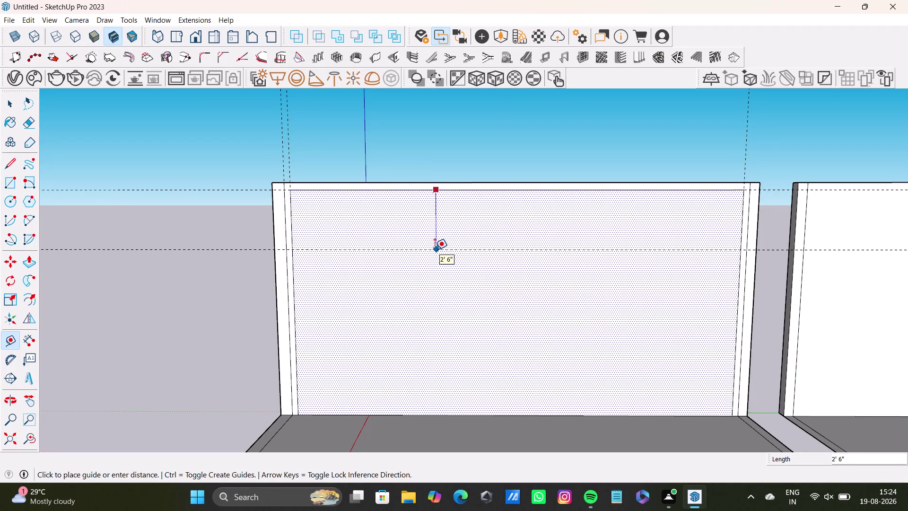
Place a horizontal guide just below the wall panel's top edge.
scroll(down, 3)
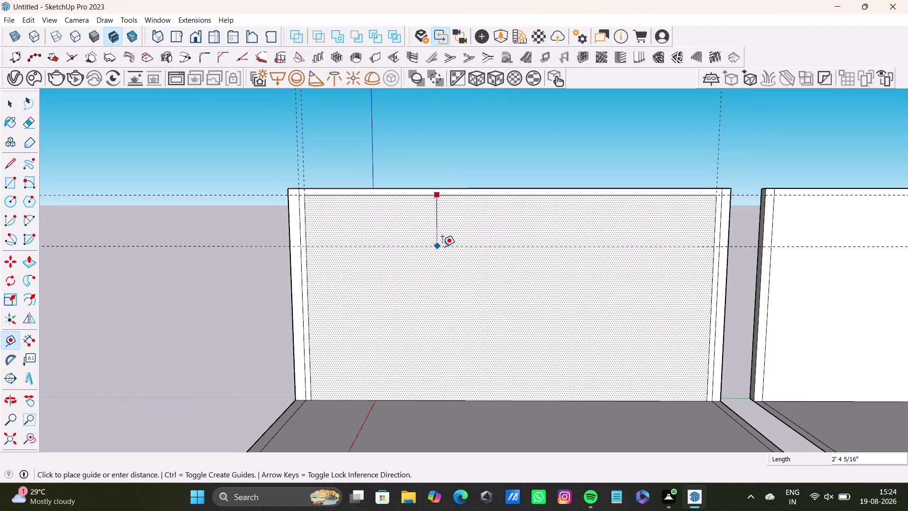
scroll(down, 3)
scroll(up, 3)
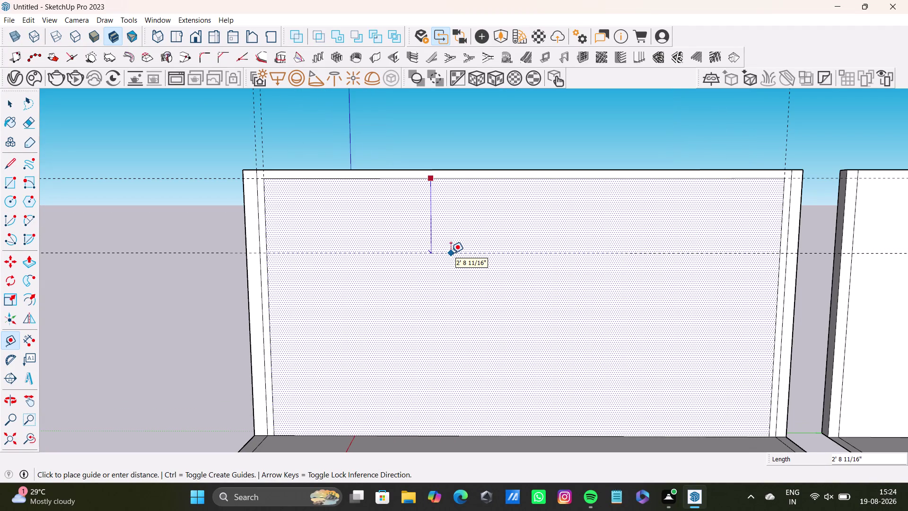
scroll(down, 3)
scroll(up, 3)
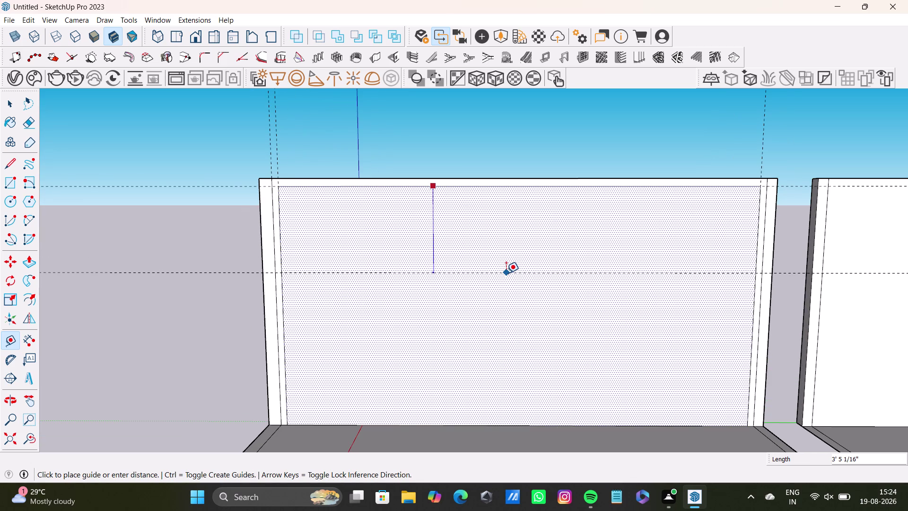
key(Up)
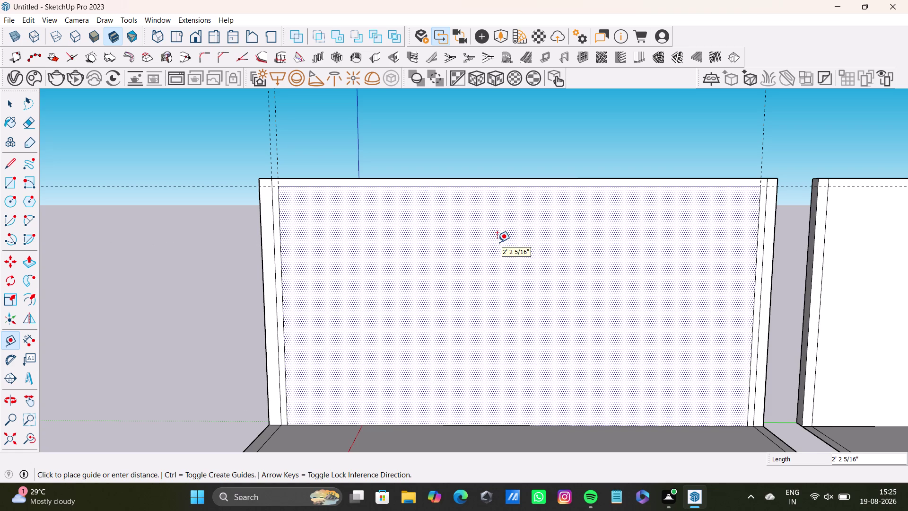
scroll(up, 3)
scroll(up, 3)
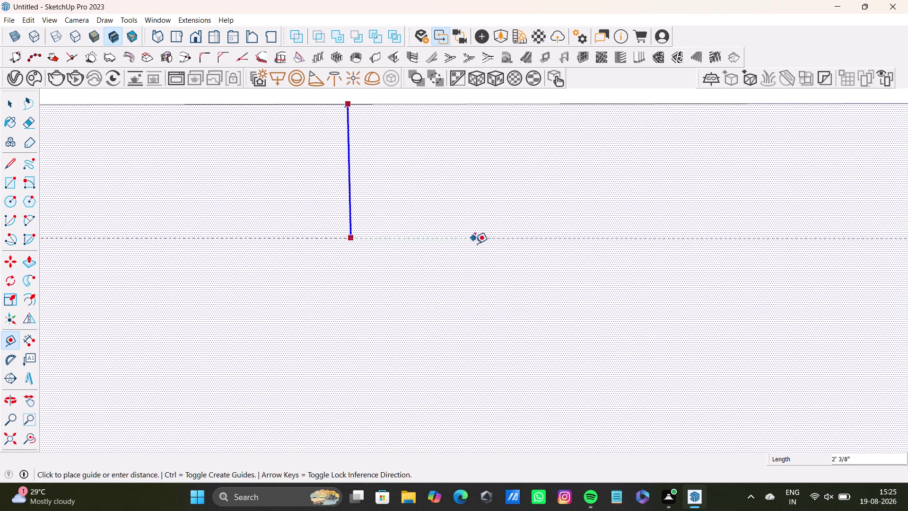
click(480, 248)
key(space)
scroll(down, 3)
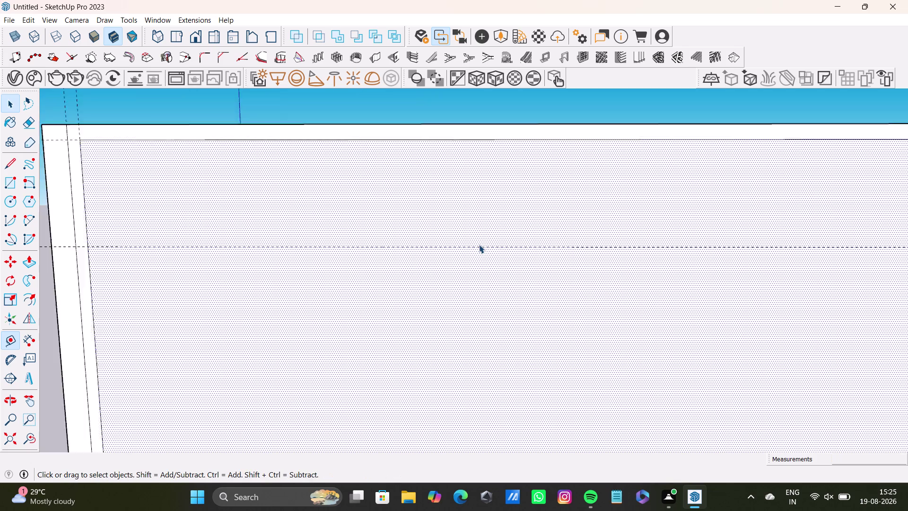
scroll(down, 3)
middle_drag(480, 243, 440, 223)
Offset a second guide 0.5" from the new horizontal guide.
key(t)
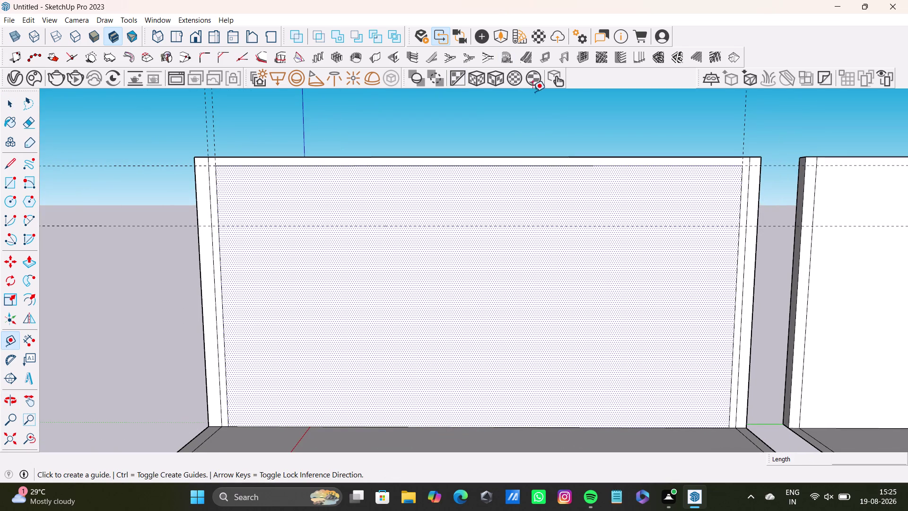
scroll(up, 3)
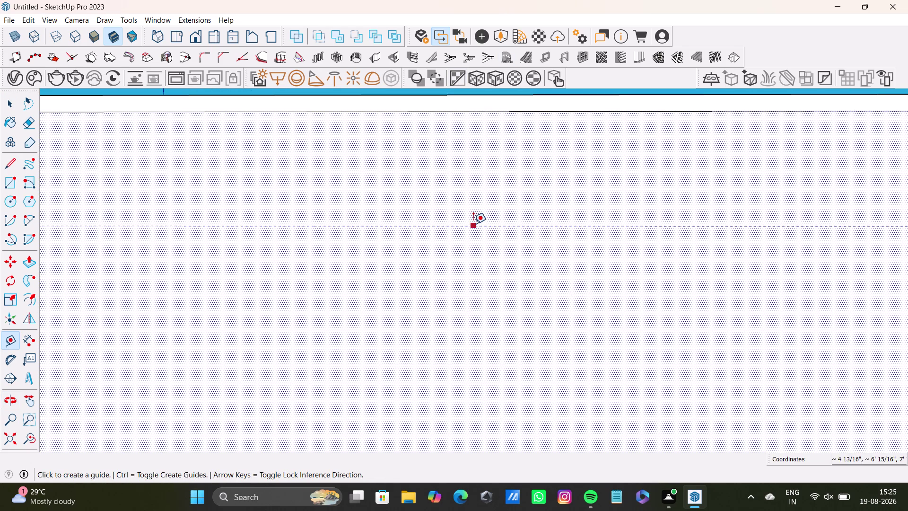
click(474, 224)
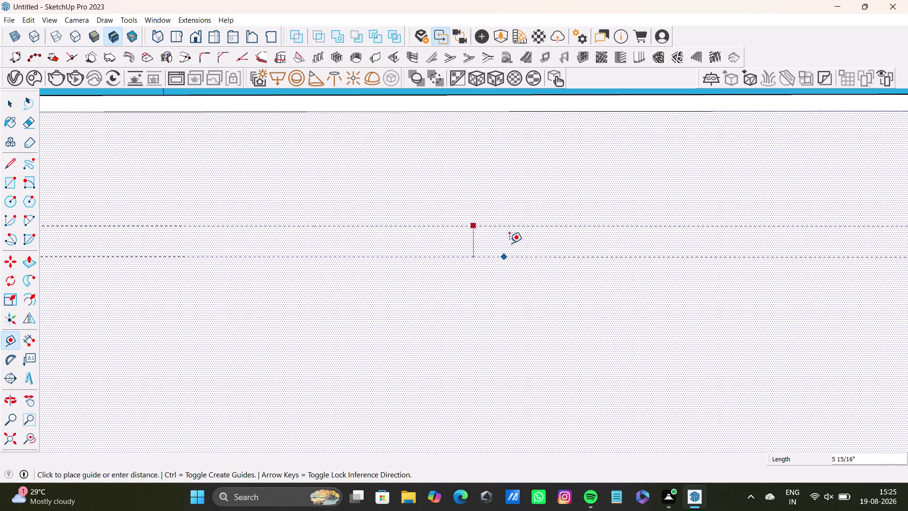
scroll(down, 3)
scroll(up, 3)
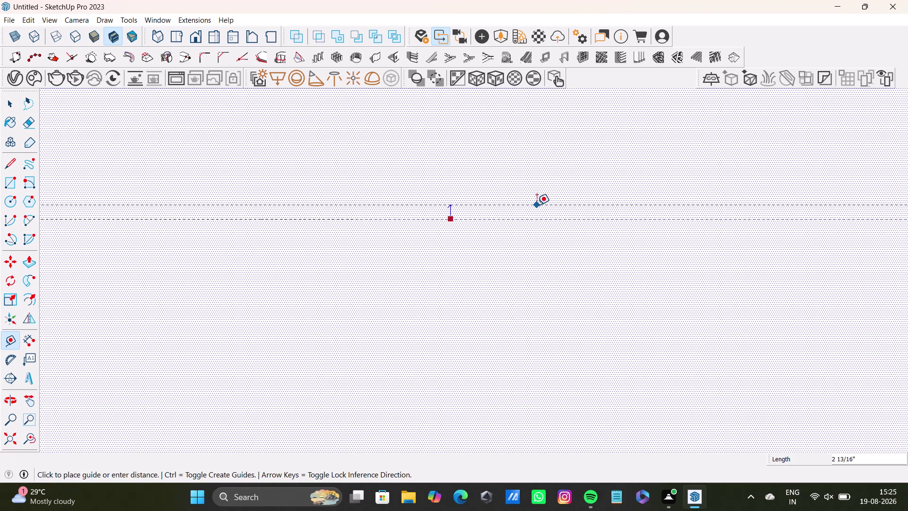
scroll(down, 3)
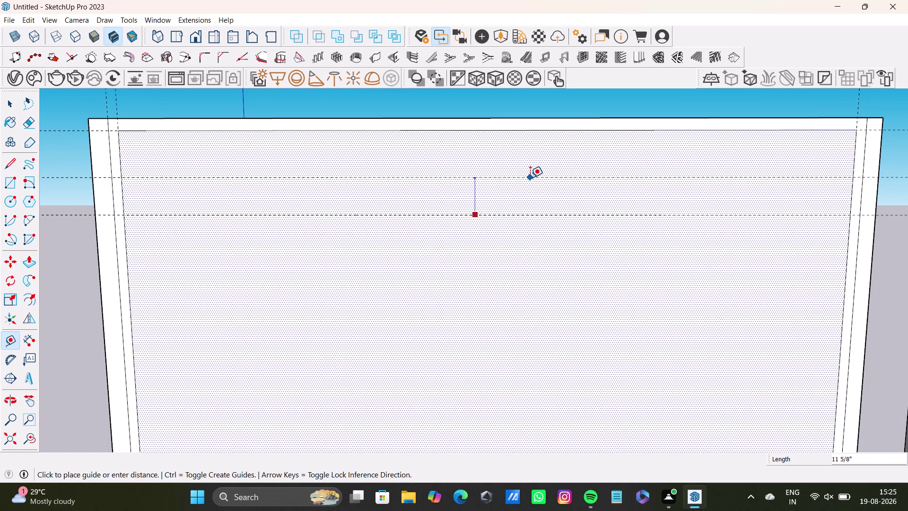
scroll(down, 3)
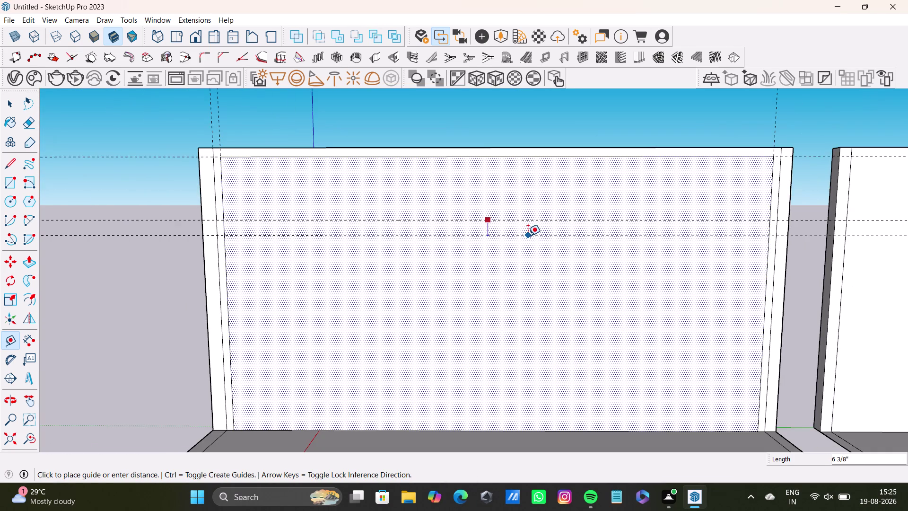
scroll(up, 3)
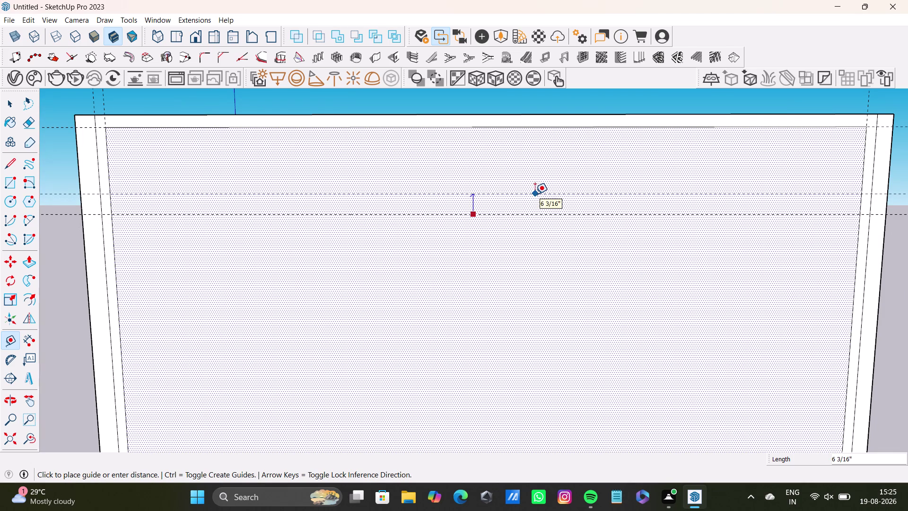
text(0.5)
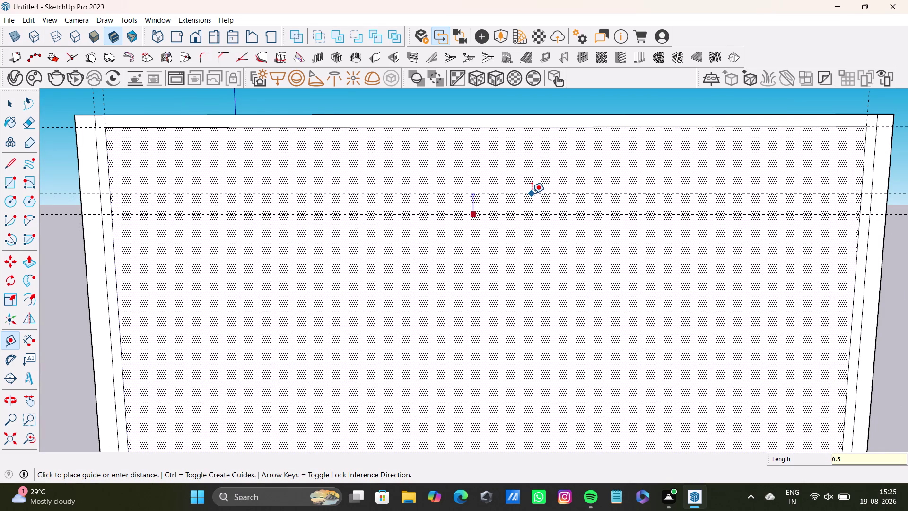
text(")
key(Return)
scroll(up, 3)
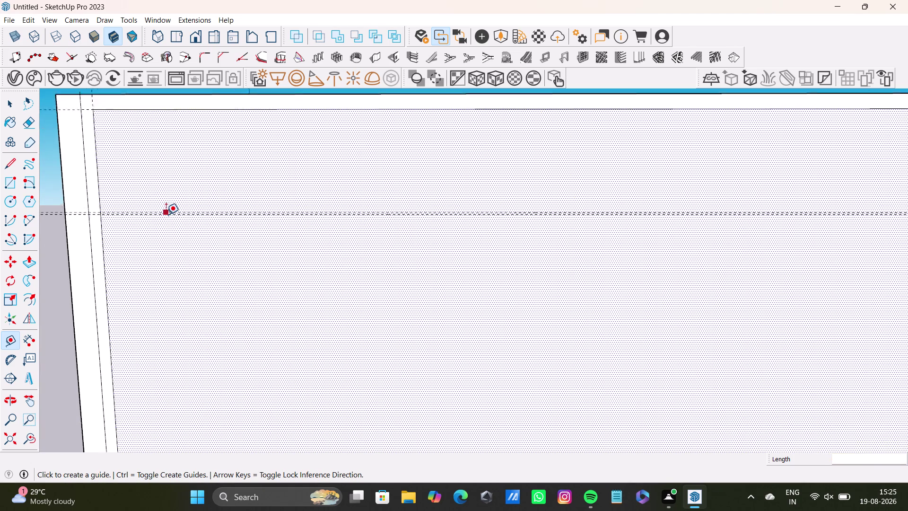
scroll(up, 3)
scroll(up, 3)
scroll(down, 3)
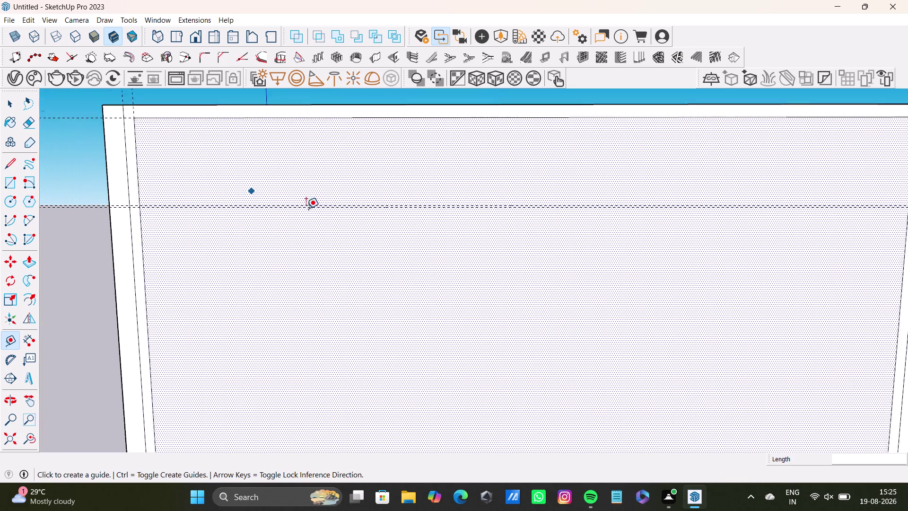
scroll(down, 3)
middle_drag(450, 222, 391, 214)
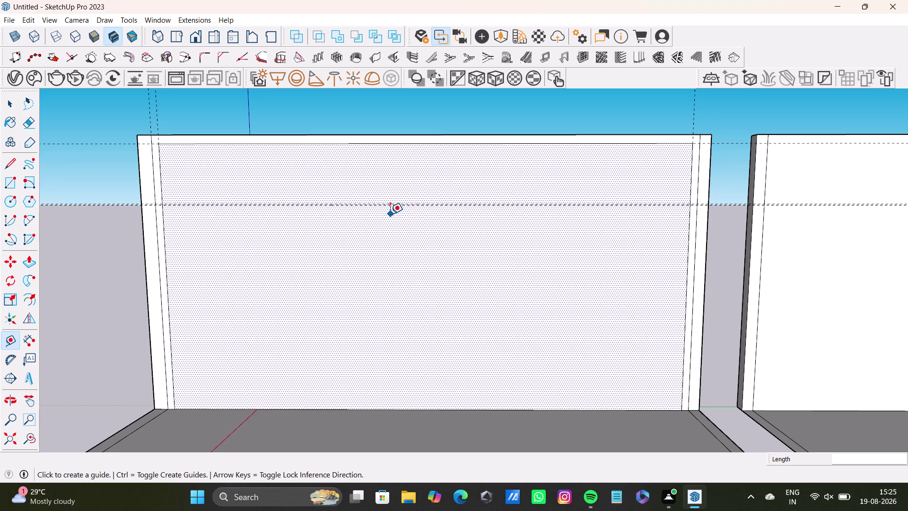
Place three vertical guides spaced left to right across the wall panel.
click(161, 189)
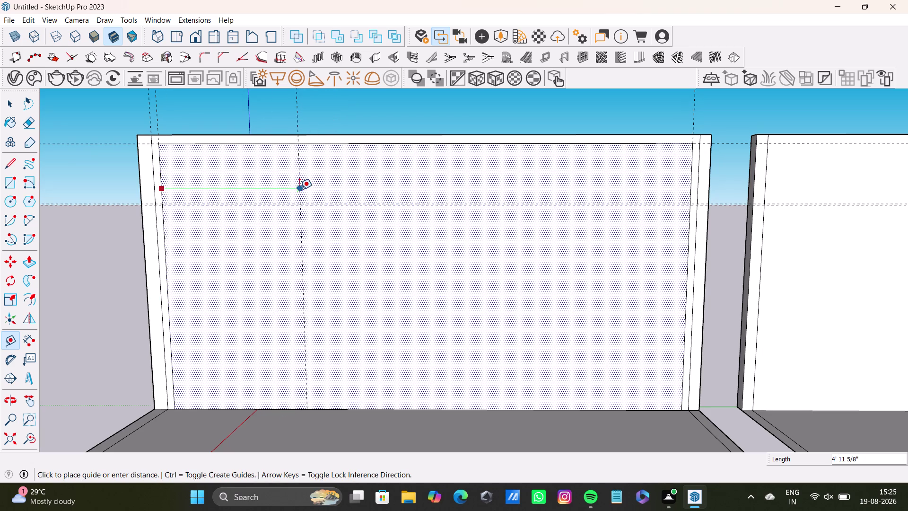
click(296, 190)
click(296, 190)
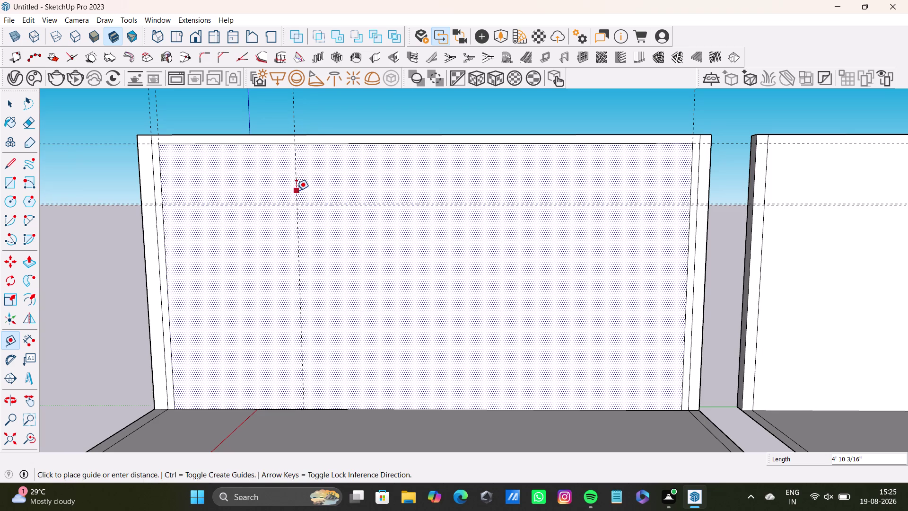
click(459, 190)
click(457, 194)
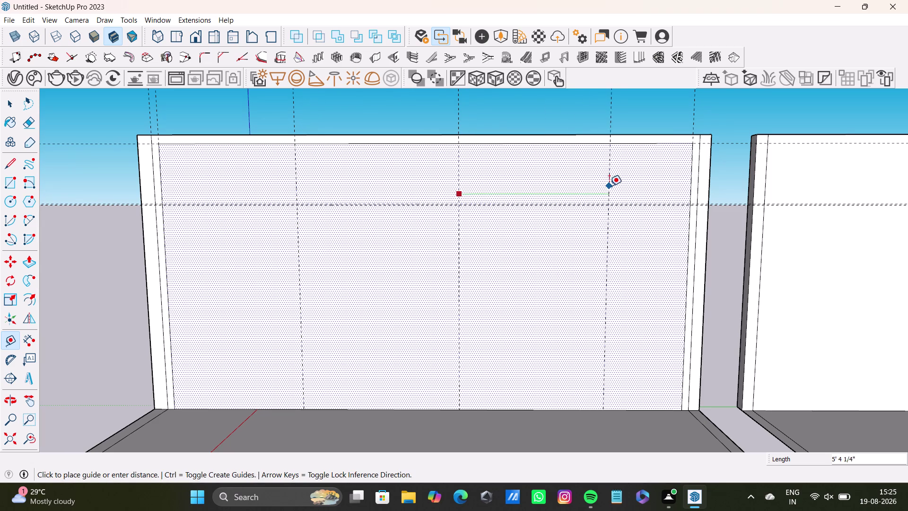
click(616, 185)
Reframe the gridded wall and begin measuring a guide from its left inner edge.
key(space)
scroll(down, 3)
middle_drag(482, 226, 498, 213)
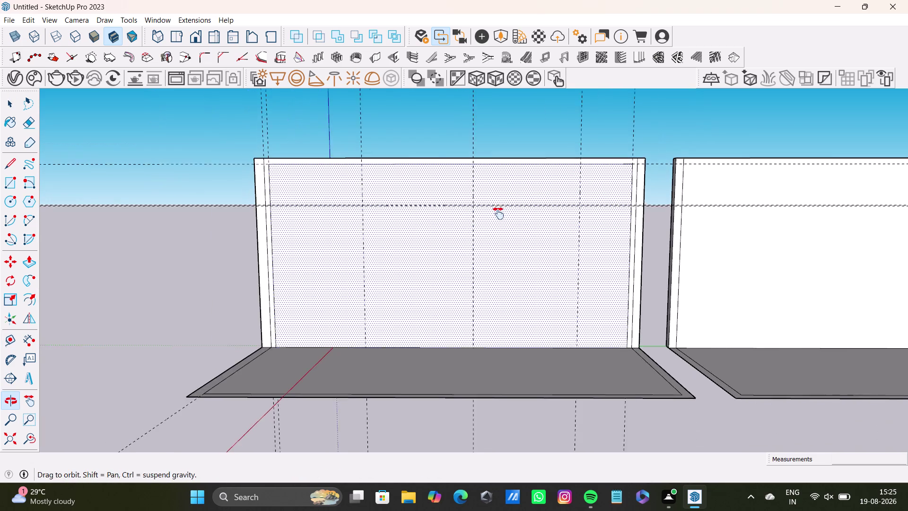
middle_drag(499, 214, 501, 186)
scroll(up, 3)
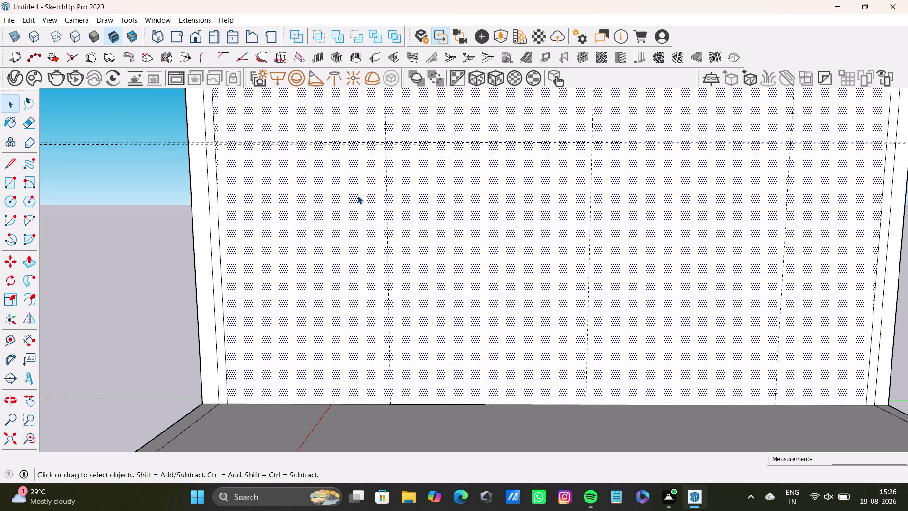
scroll(down, 3)
middle_drag(393, 216, 381, 272)
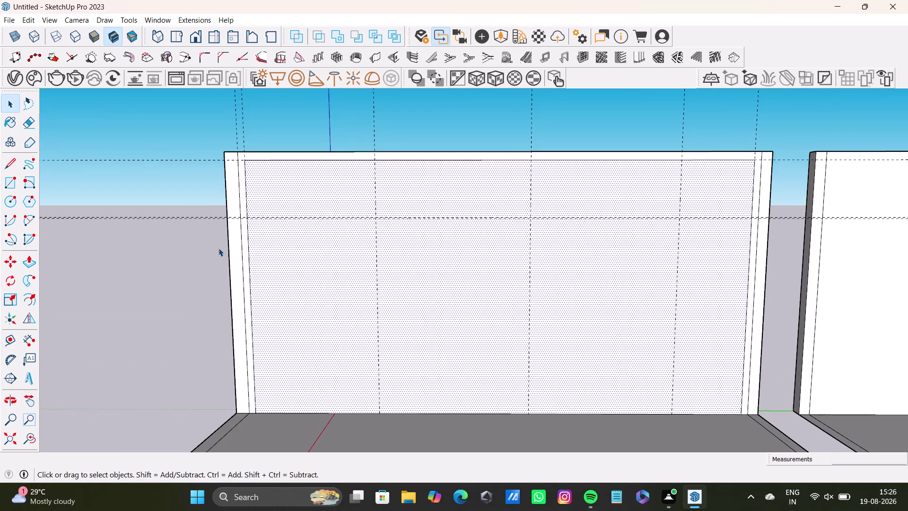
scroll(up, 3)
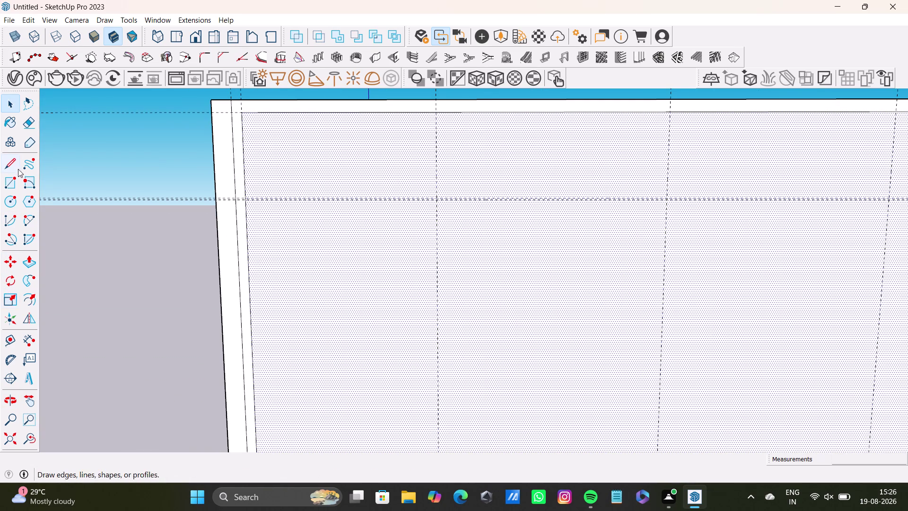
click(13, 340)
scroll(up, 3)
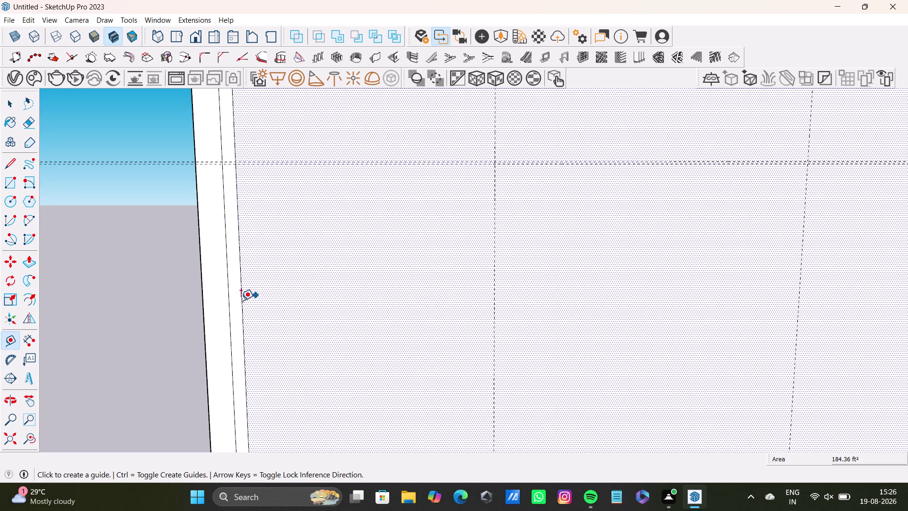
click(240, 314)
scroll(down, 3)
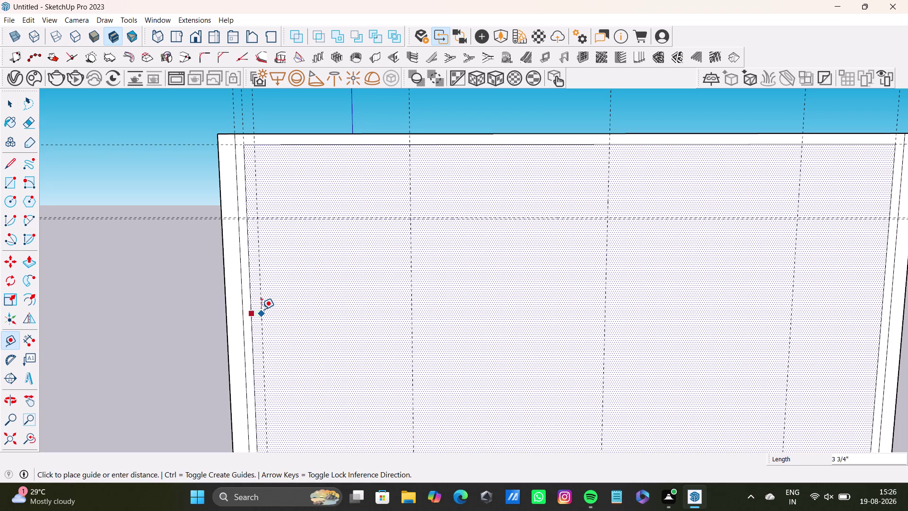
Try a half-inch guide offset, then undo it.
text(0)
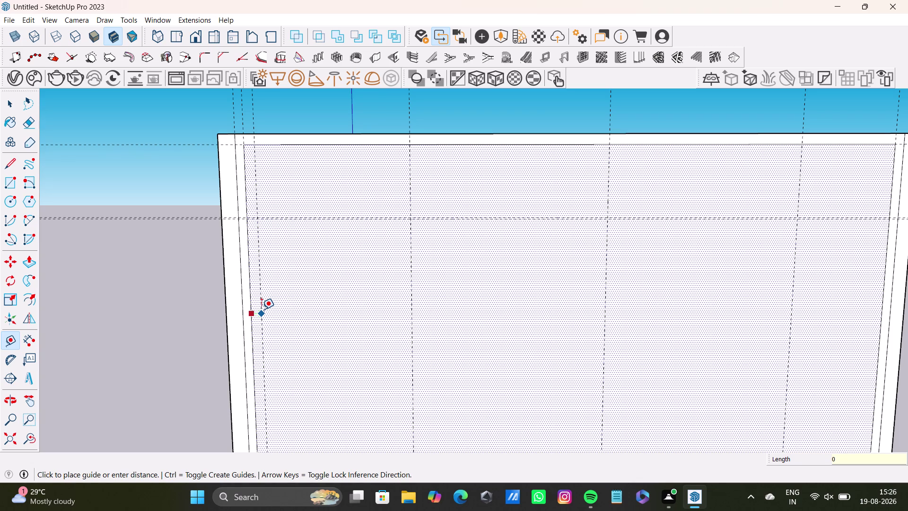
text(.5)
key(shift+quotedbl)
key(Return)
key(space)
key(ctrl+z)
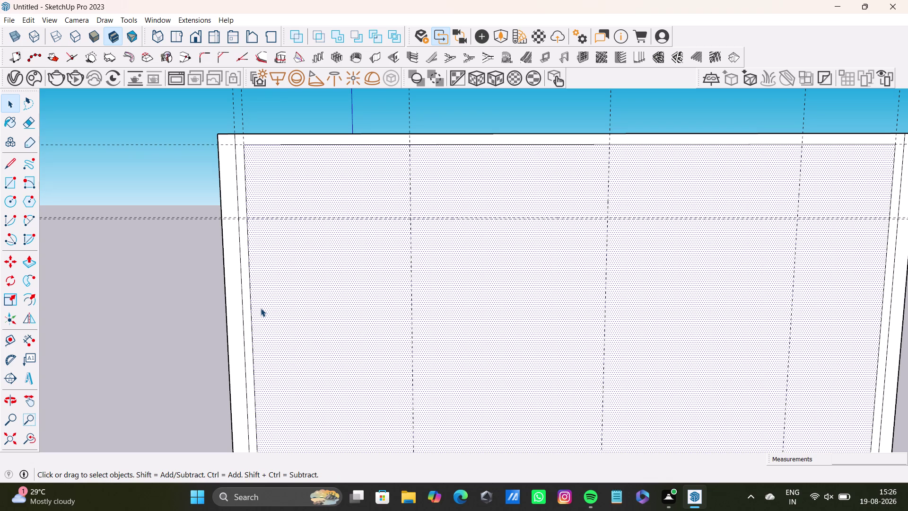
Attempt a 2-inch offset guide from the panel's inner edge and undo it.
scroll(up, 3)
key(t)
scroll(up, 3)
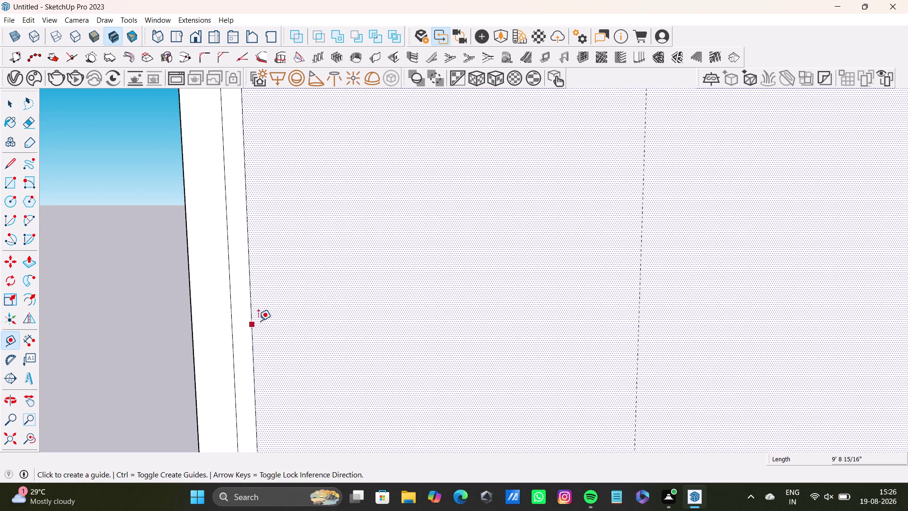
scroll(up, 3)
click(253, 328)
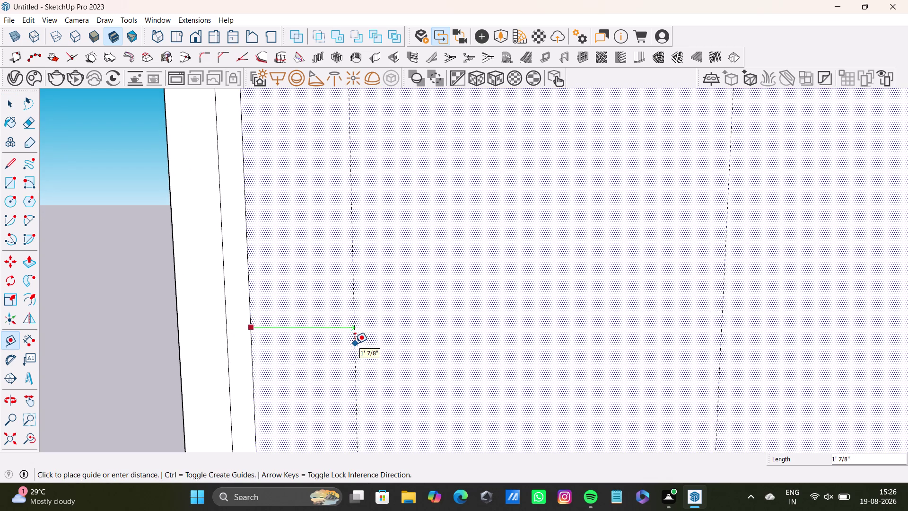
key(2)
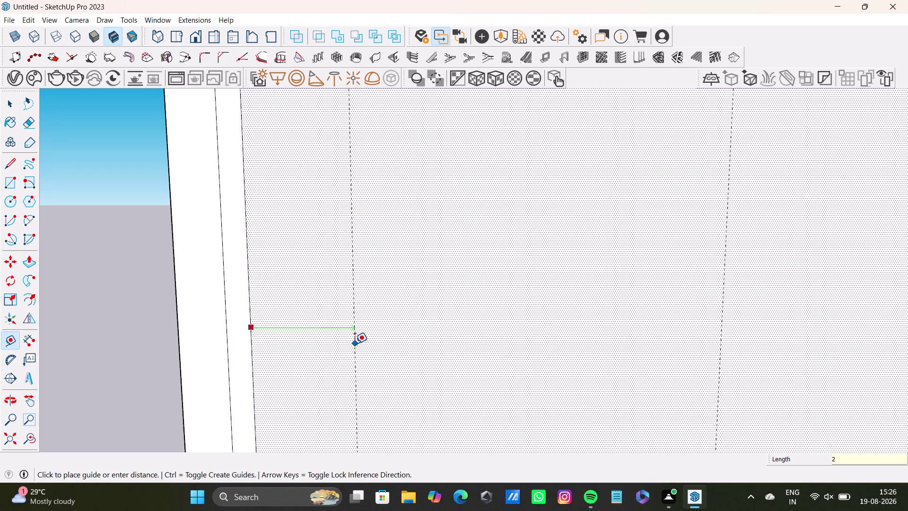
key(shift+quotedbl)
key(shift+quotedbl)
key(shift+quotedbl)
key(Return)
scroll(down, 3)
key(ctrl+z)
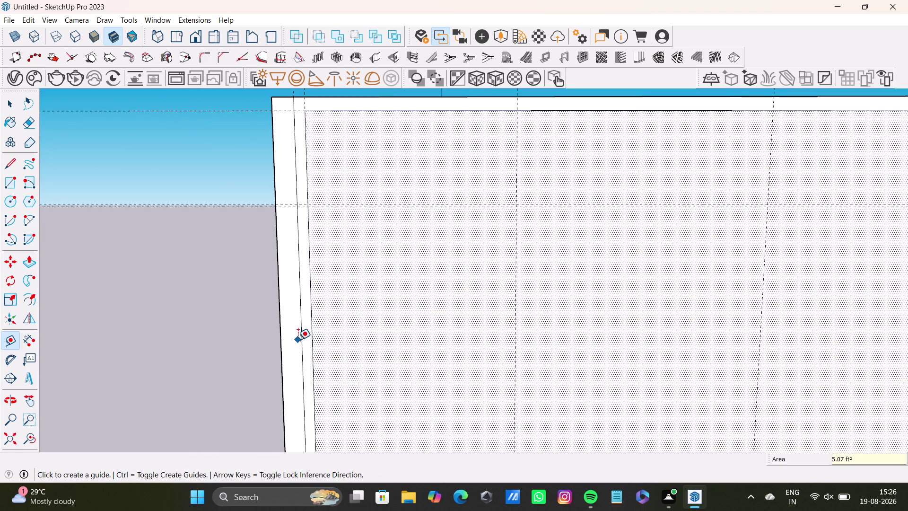
Place a one-inch offset guide from the panel's left edge.
scroll(up, 3)
click(319, 337)
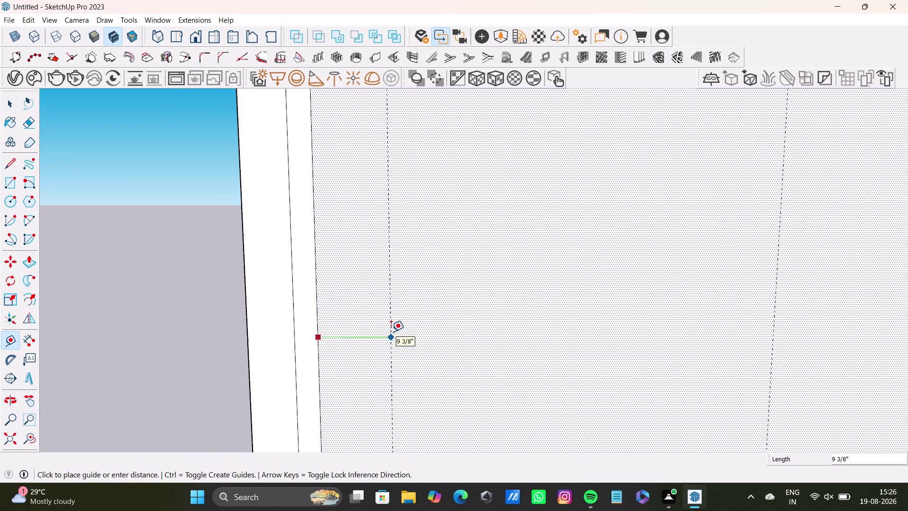
key(1)
key(shift+quotedbl)
key(Return)
Add a one-inch offset guide from the panel's right edge.
scroll(down, 3)
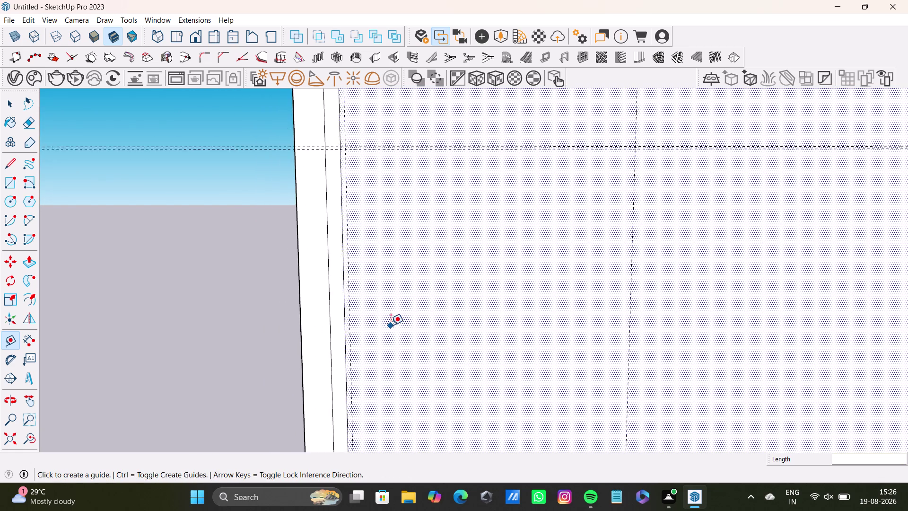
scroll(down, 3)
middle_drag(473, 298, 296, 305)
scroll(down, 3)
scroll(up, 3)
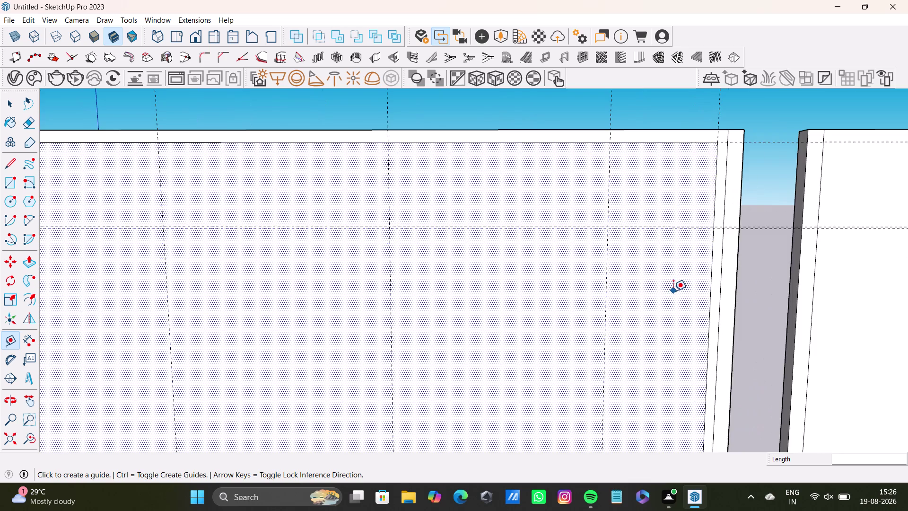
scroll(up, 3)
click(729, 284)
key(1)
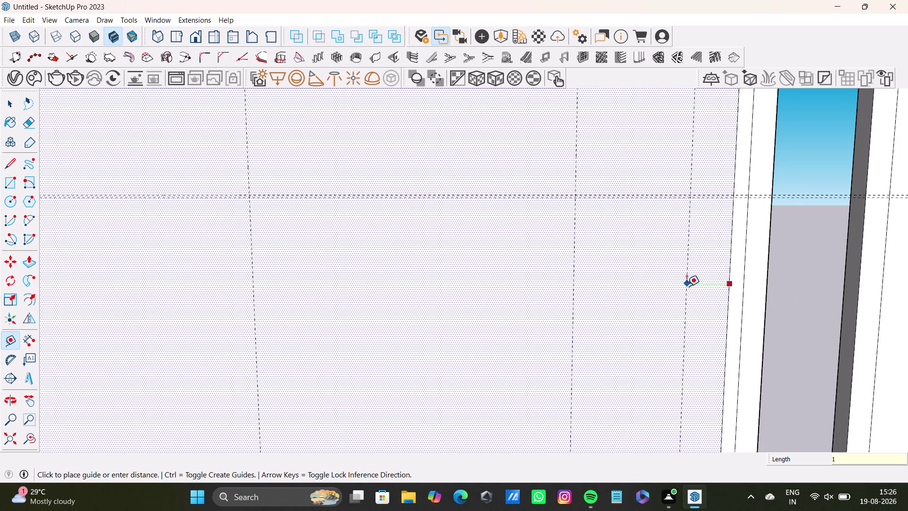
key(shift+quotedbl)
key(Return)
Add a half-inch companion guide beside the first vertical guide.
scroll(down, 3)
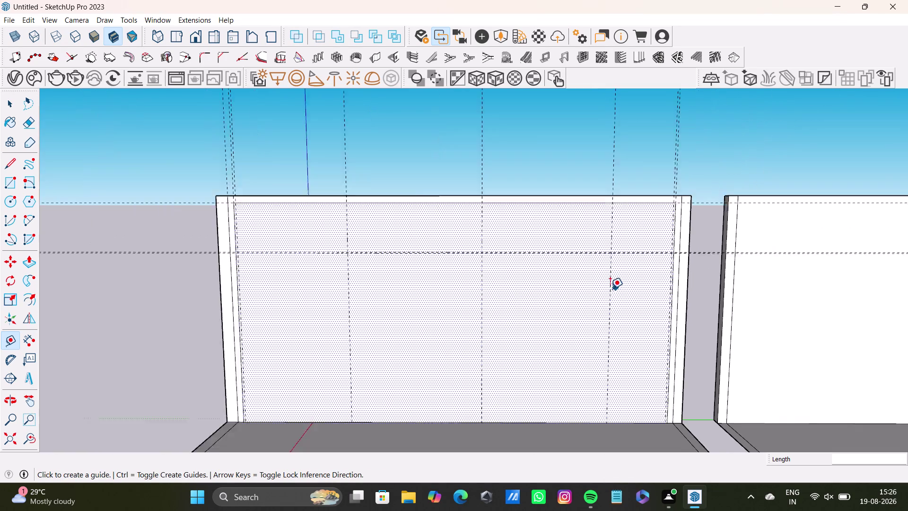
middle_drag(611, 288, 692, 258)
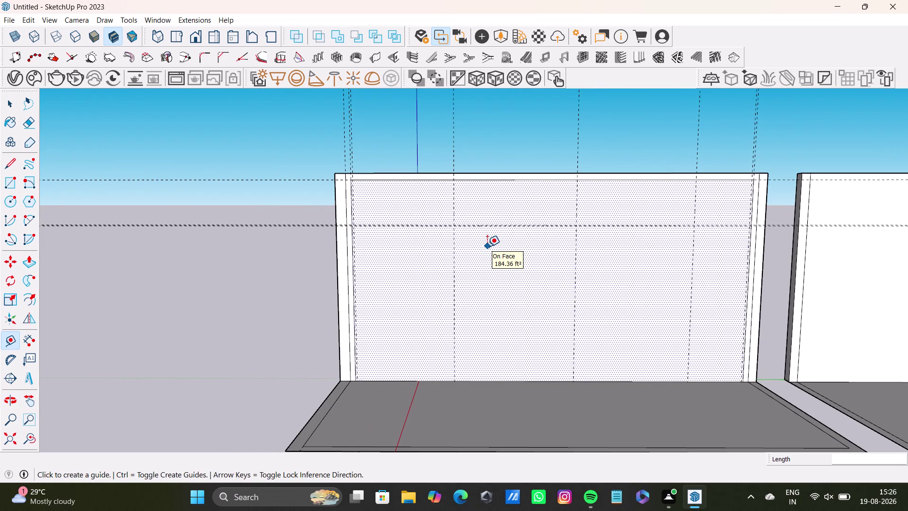
scroll(up, 3)
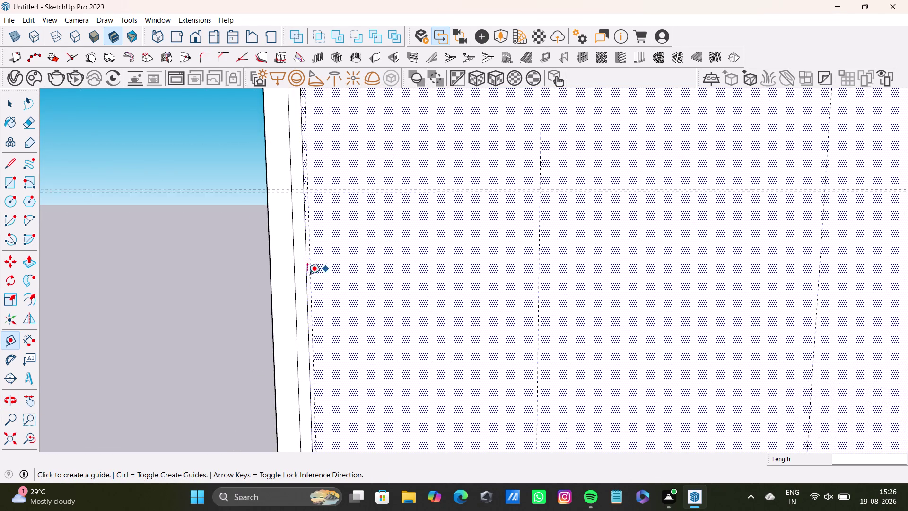
scroll(up, 3)
click(313, 278)
scroll(down, 3)
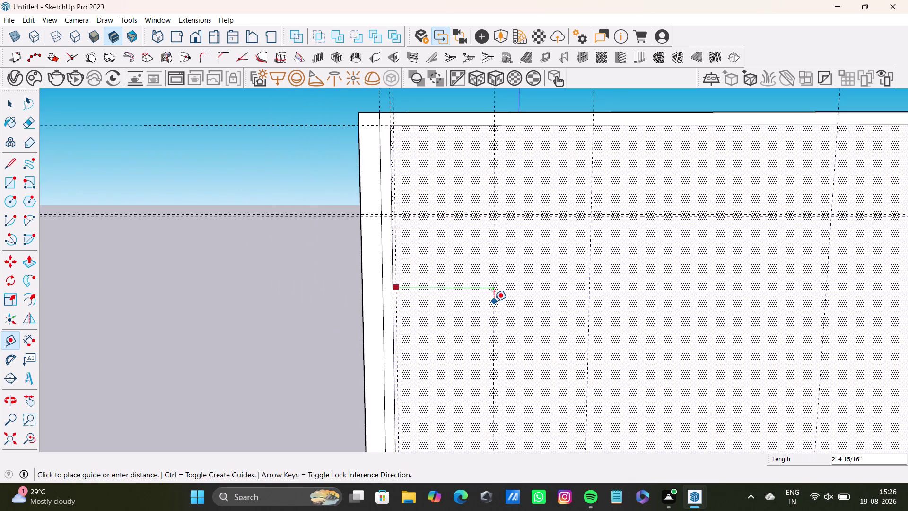
scroll(down, 3)
middle_drag(493, 303, 478, 216)
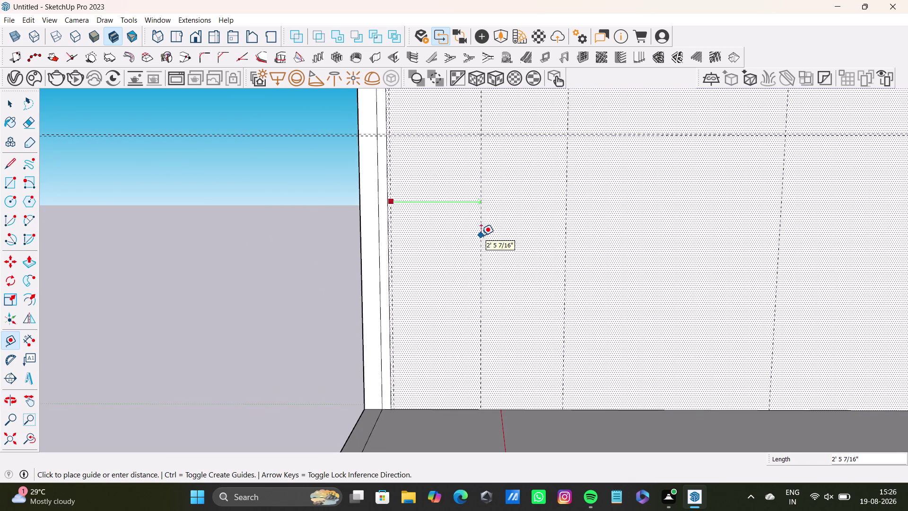
click(481, 236)
click(480, 249)
text(0)
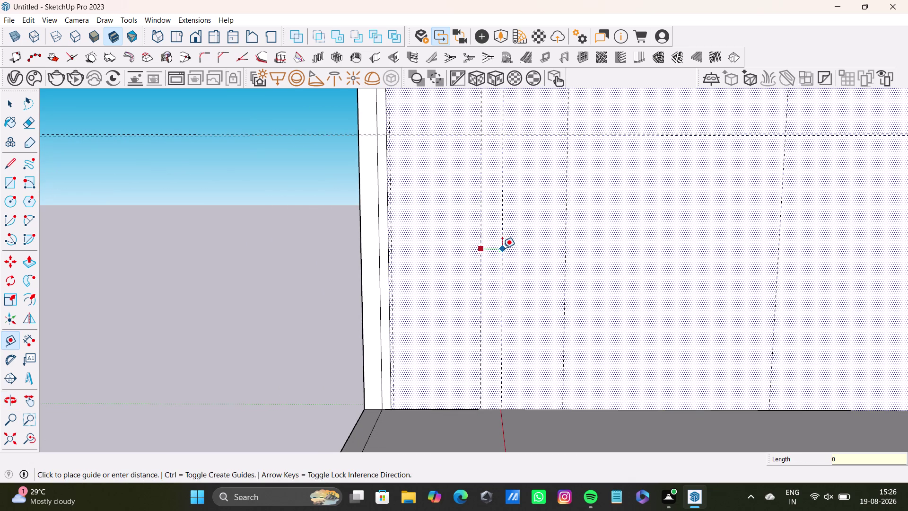
text(.5")
key(Return)
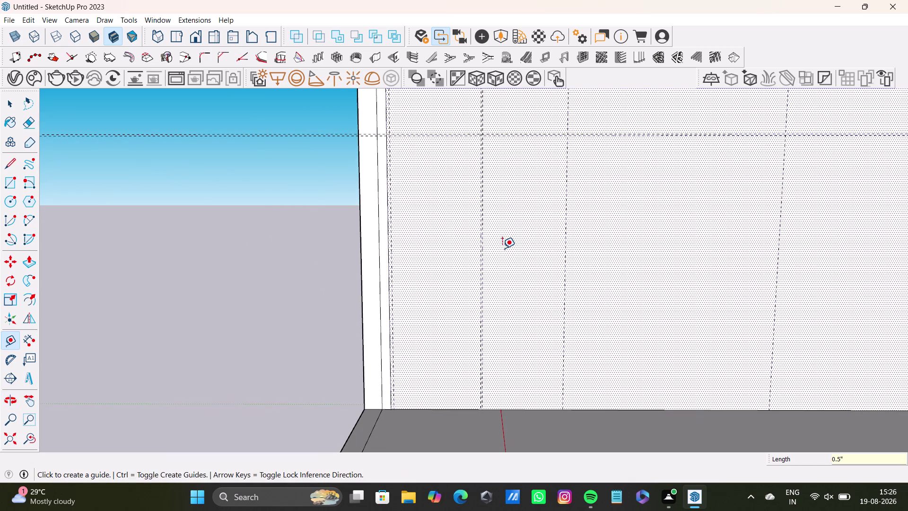
Pull a half-inch paired guide off the next vertical guide.
scroll(up, 3)
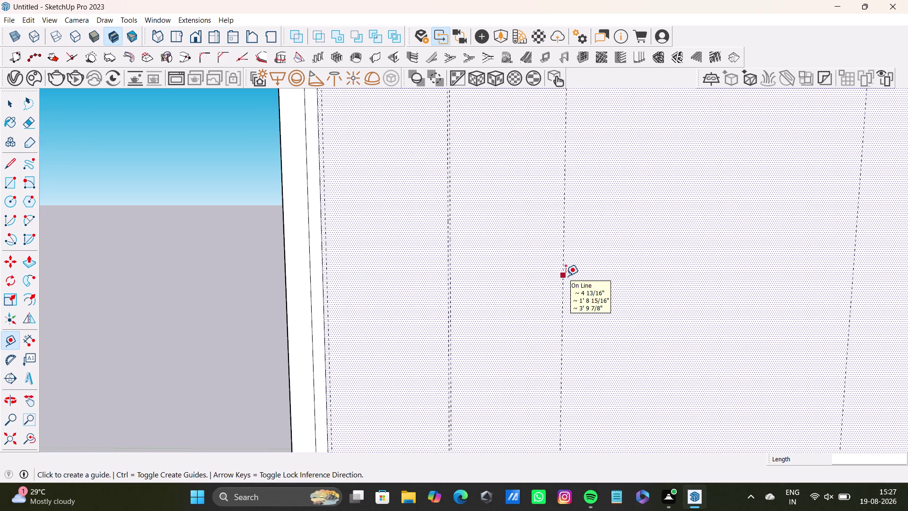
drag(566, 276, 577, 276)
key(0)
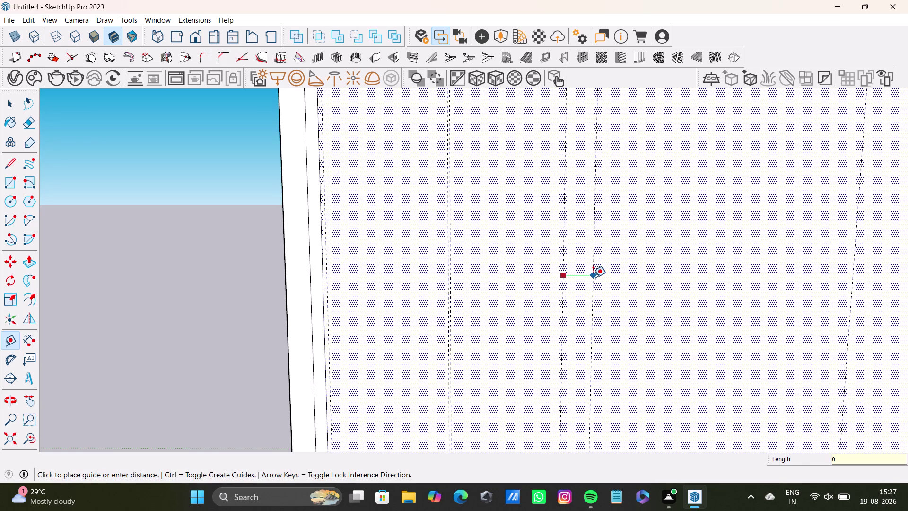
text(.5")
key(Return)
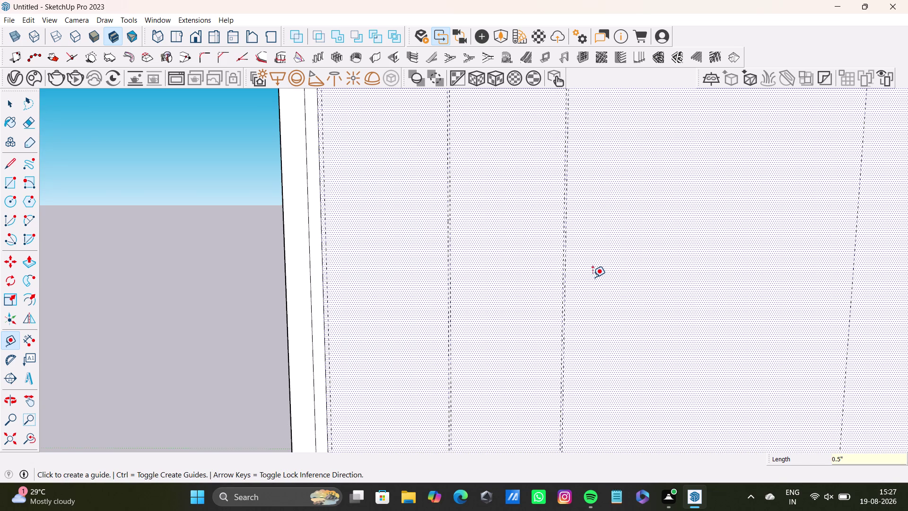
Add a half-inch companion guide beside another vertical guide further along.
scroll(down, 3)
middle_drag(615, 266, 502, 282)
scroll(up, 3)
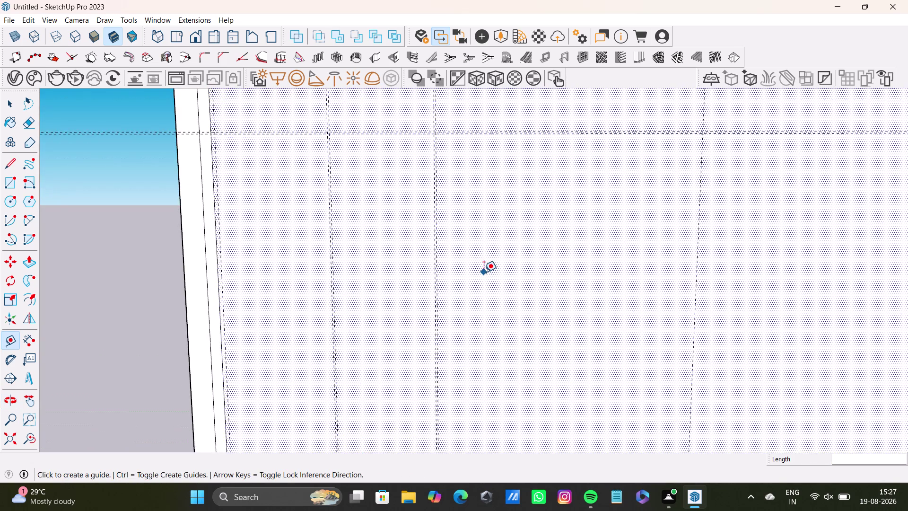
scroll(down, 3)
scroll(up, 3)
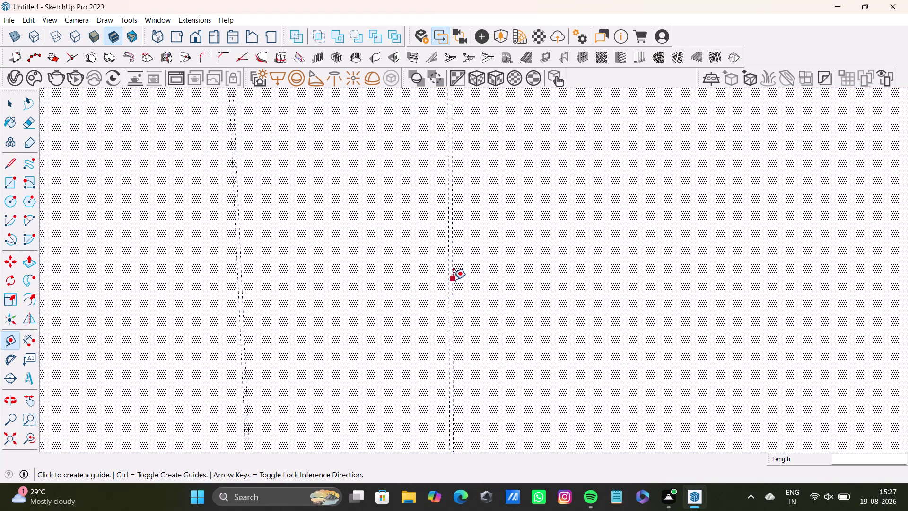
click(453, 279)
scroll(down, 3)
middle_drag(699, 313, 562, 268)
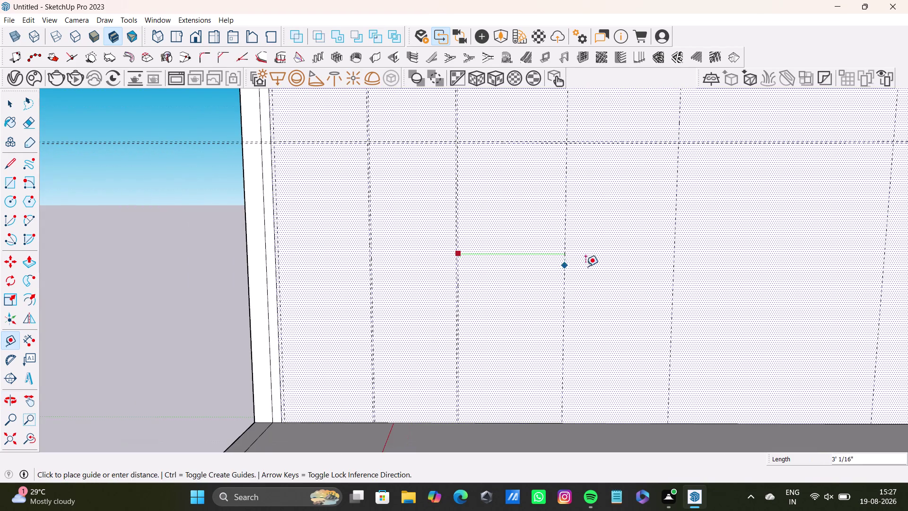
middle_drag(598, 271, 593, 273)
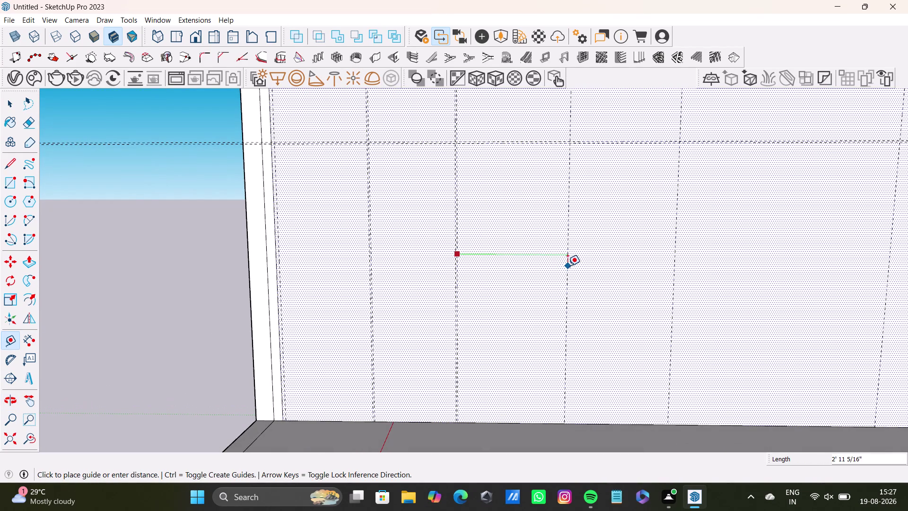
click(569, 266)
click(569, 267)
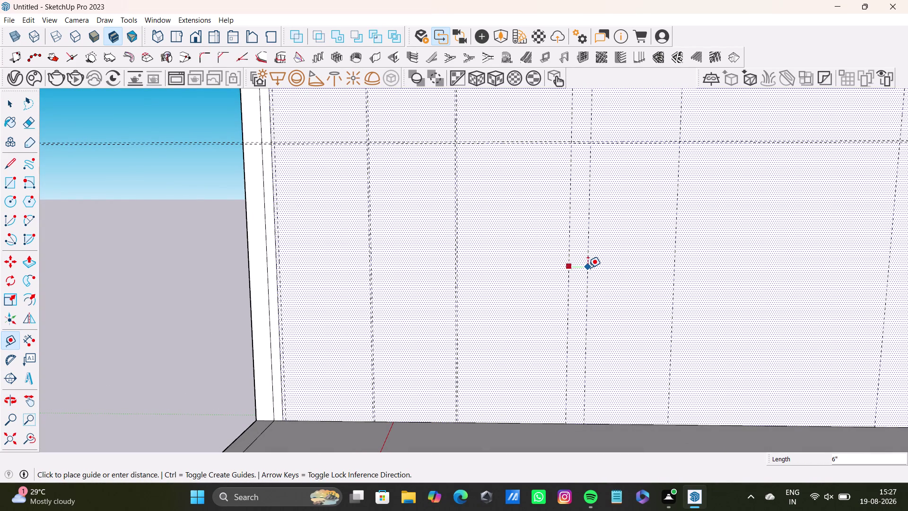
key(0)
key(period)
text(5)
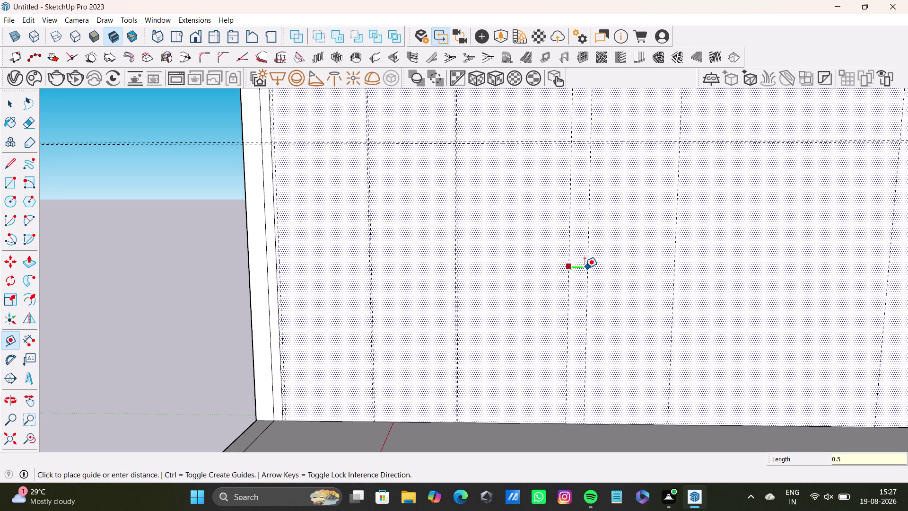
text(")
key(Return)
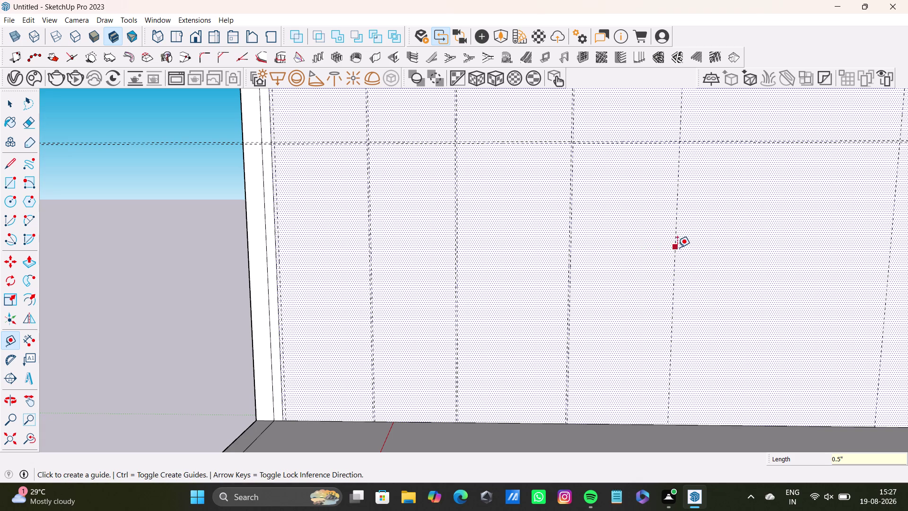
Place a half-inch guide beside the adjacent vertical guide.
click(676, 247)
text(0)
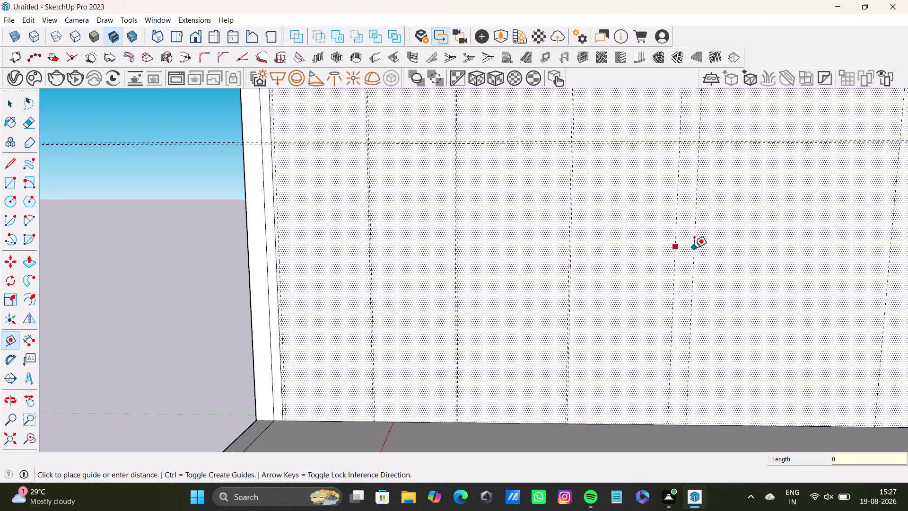
text(.5")
key(Return)
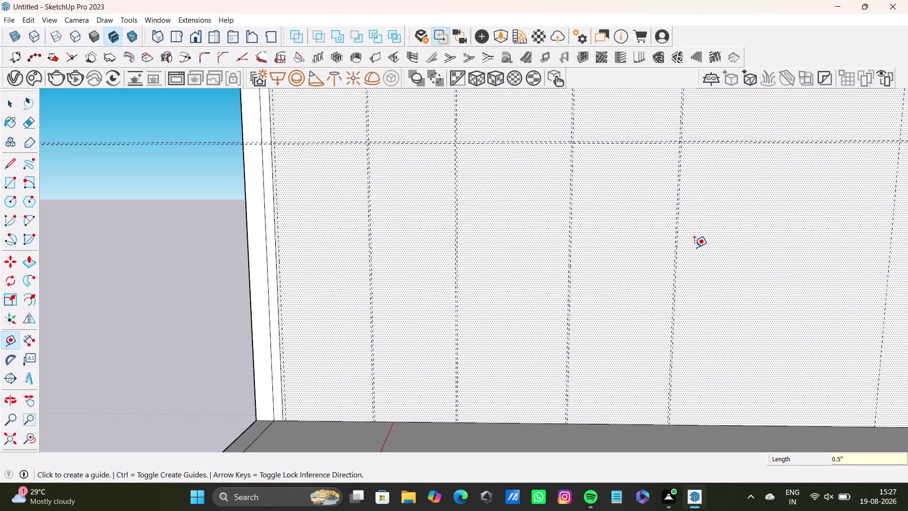
Reframe the panel and add a 0.5-inch paired guide to another vertical guide.
key(space)
scroll(down, 3)
middle_drag(683, 247, 565, 259)
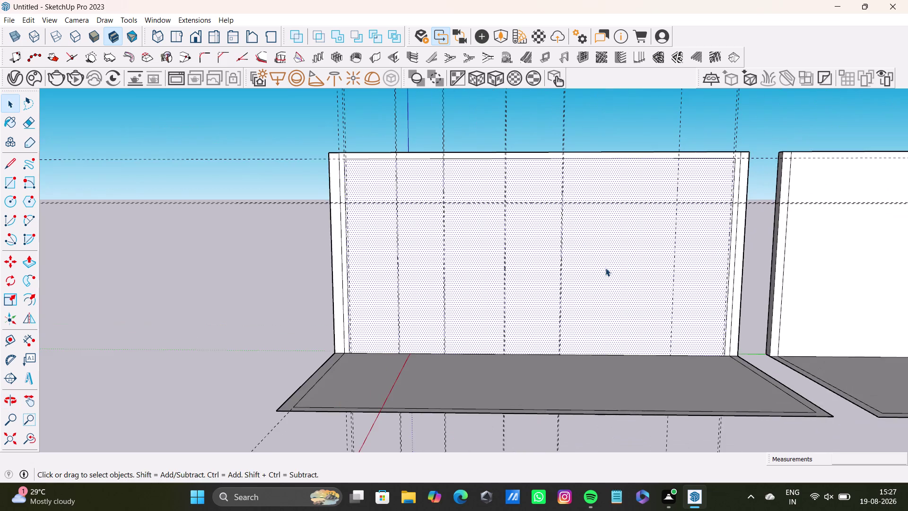
middle_click(605, 268)
scroll(up, 3)
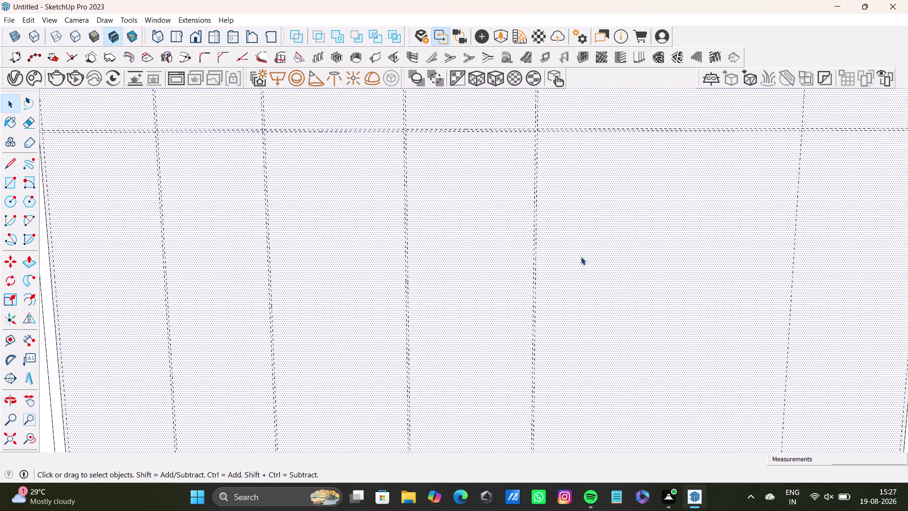
key(t)
scroll(up, 3)
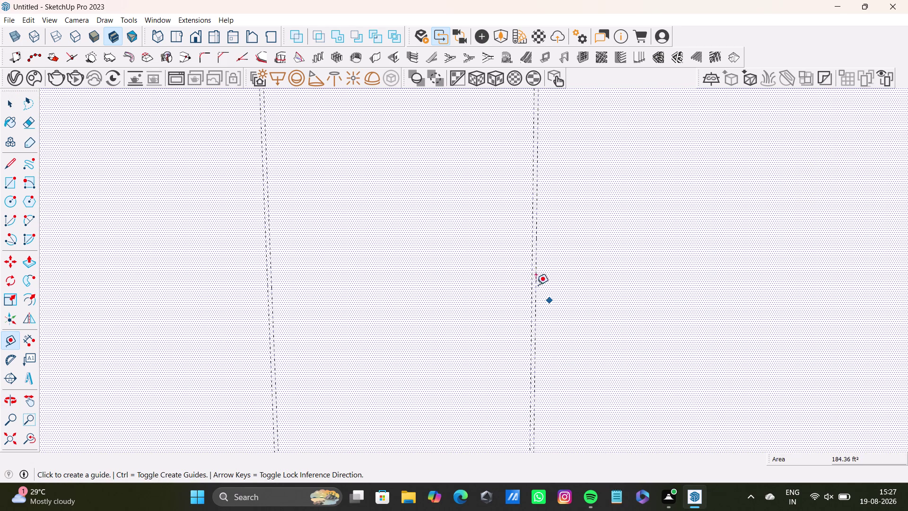
scroll(up, 3)
click(538, 277)
scroll(down, 3)
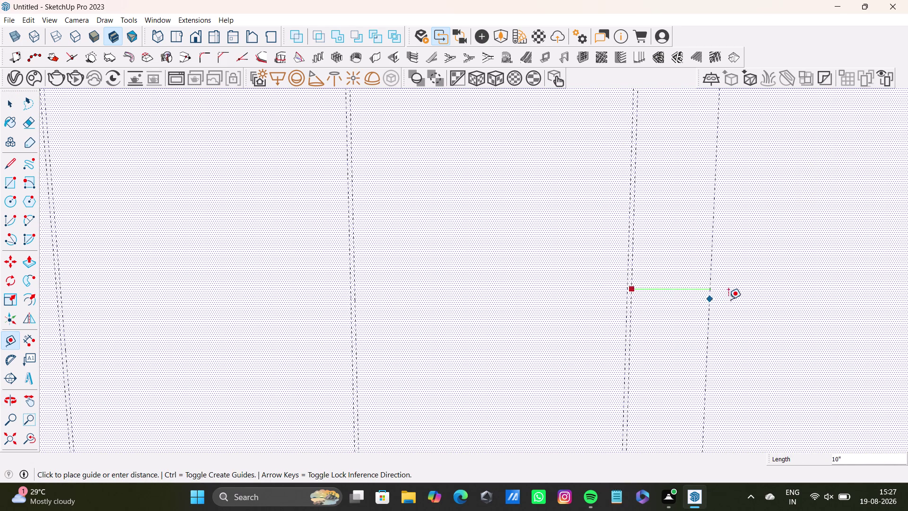
scroll(down, 3)
middle_drag(776, 297, 513, 266)
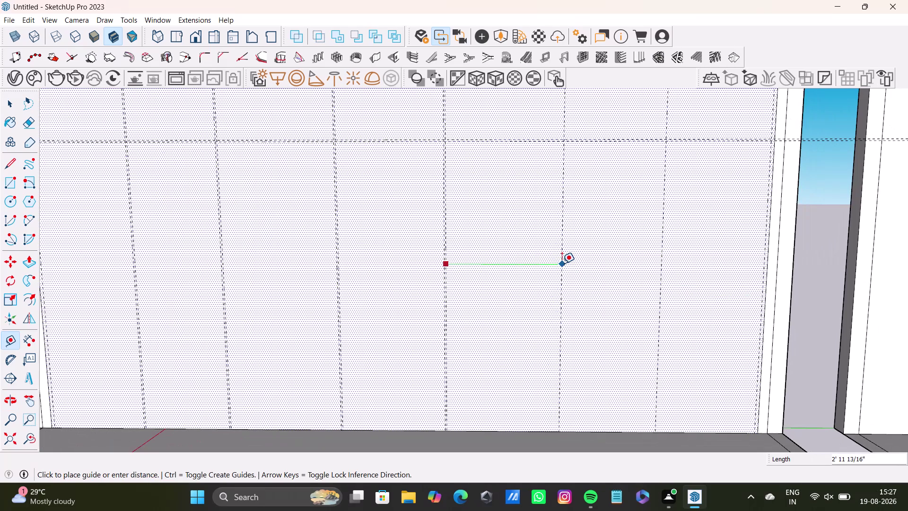
click(561, 270)
click(562, 276)
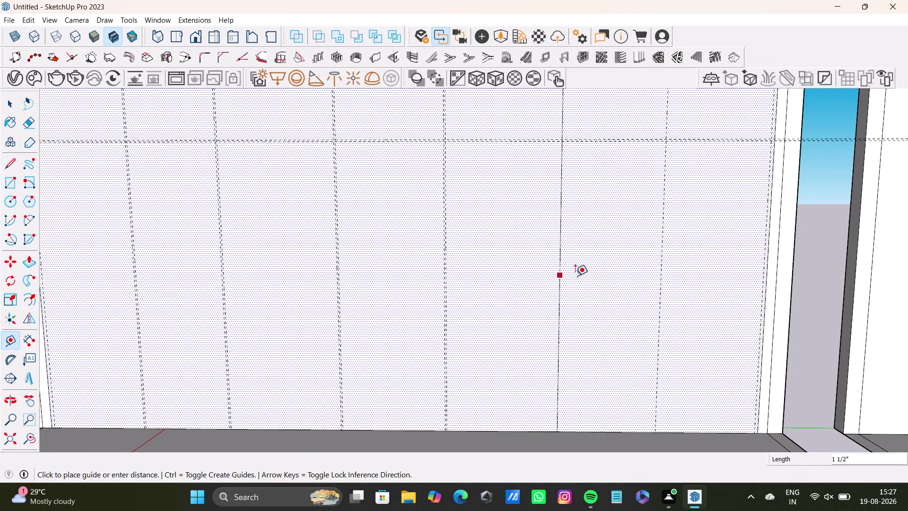
text(0.5)
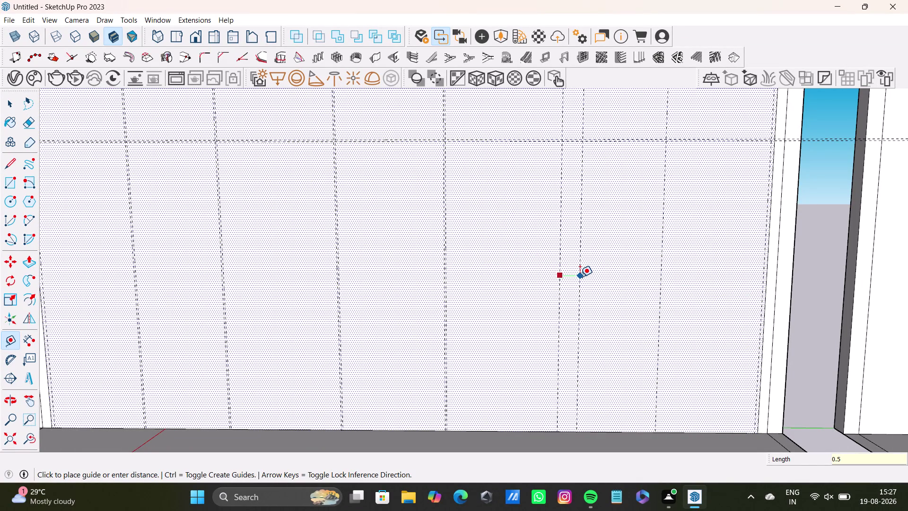
text(")
key(Return)
Add the last half-inch paired guide, correcting a mistyped 0.6 to 0.5 inches.
click(664, 252)
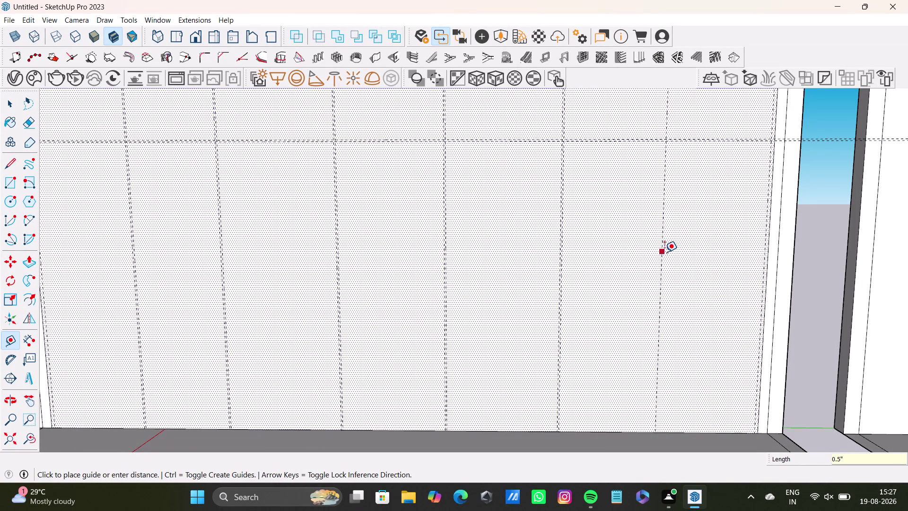
text(0.)
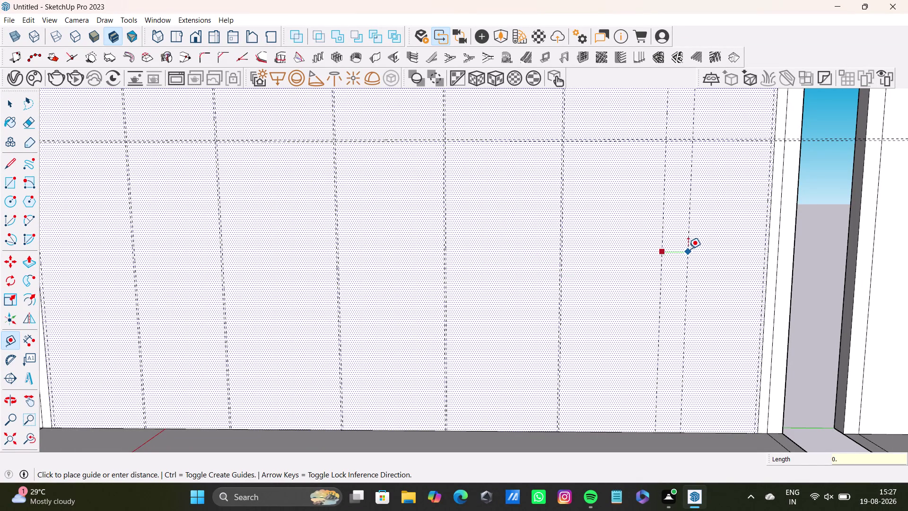
key(6)
key(shift+quotedbl)
key(BackSpace)
key(BackSpace)
key(5)
key(shift+quotedbl)
key(Return)
scroll(down, 3)
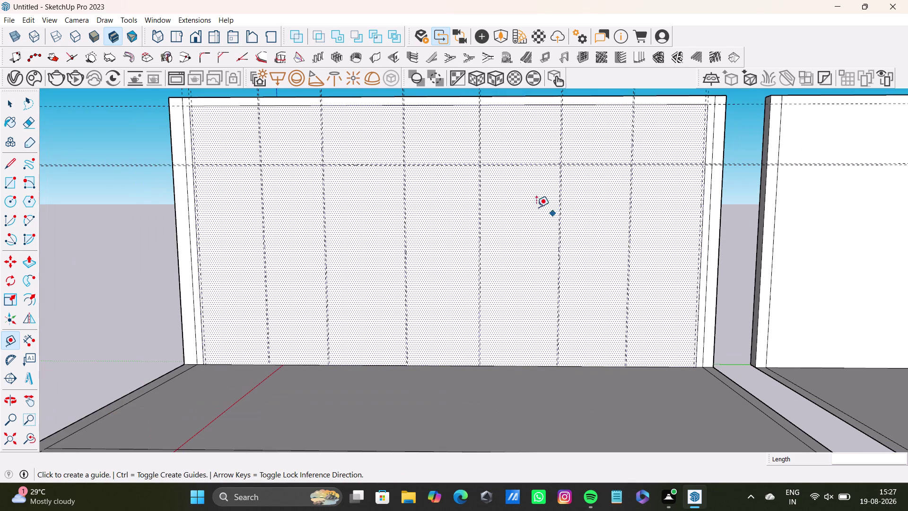
Place a horizontal guide one inch below the panel's top edge.
middle_drag(565, 211, 560, 283)
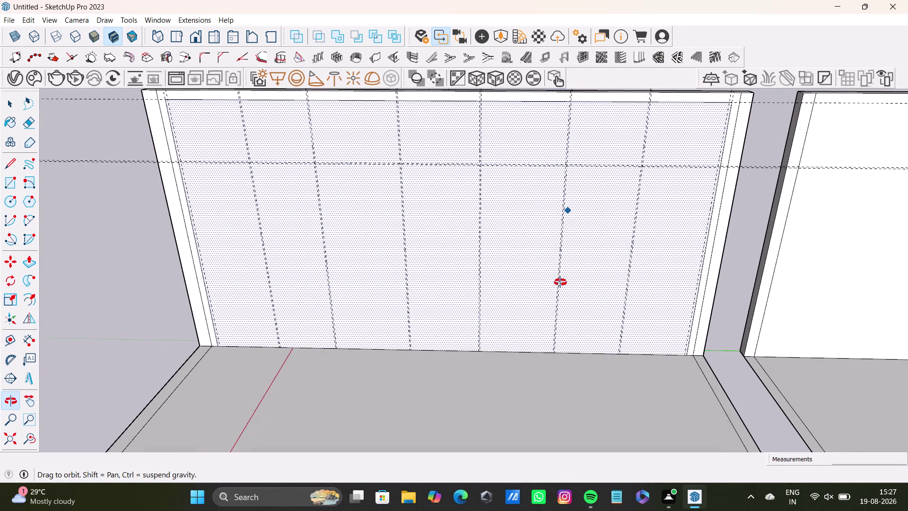
middle_drag(561, 282, 560, 283)
scroll(up, 3)
middle_drag(271, 115, 310, 238)
scroll(up, 3)
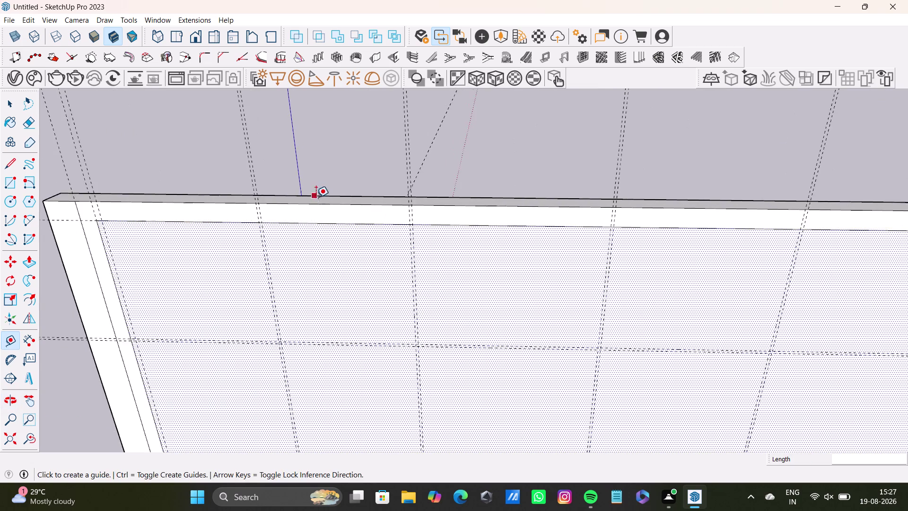
scroll(up, 3)
middle_drag(320, 213, 323, 157)
click(350, 157)
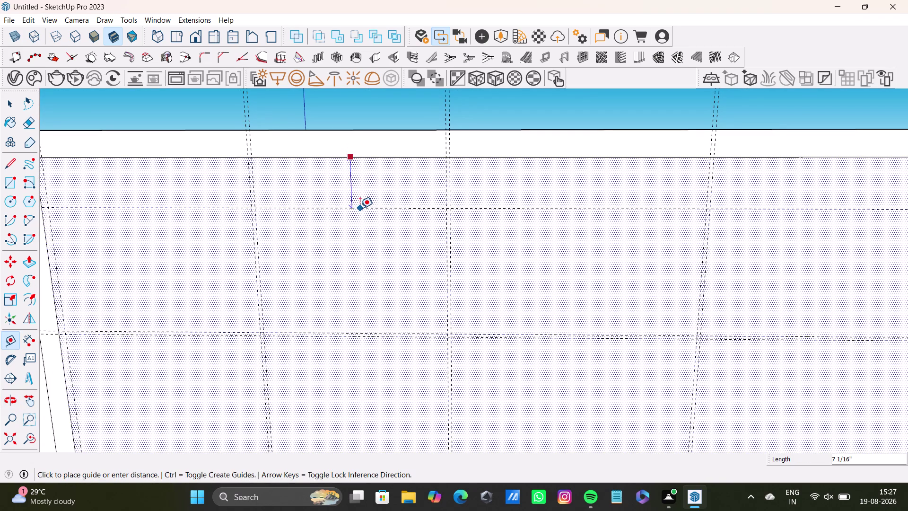
key(1)
key(shift+quotedbl)
key(Return)
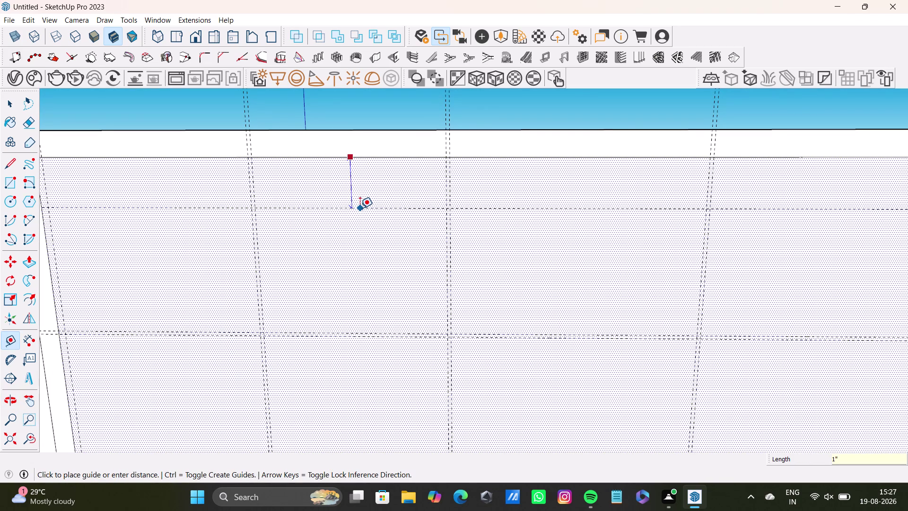
Place a horizontal guide one inch above the panel's bottom edge.
scroll(down, 3)
middle_drag(388, 238, 390, 102)
scroll(up, 3)
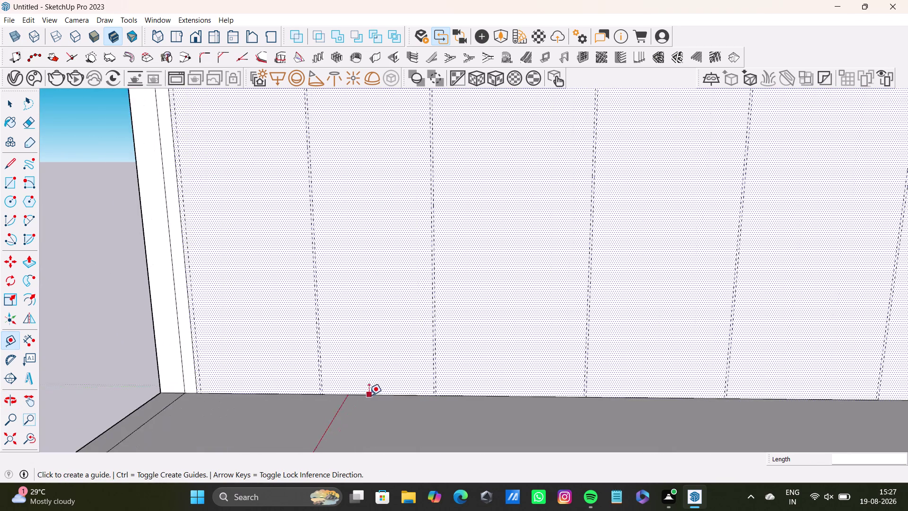
scroll(up, 3)
click(376, 395)
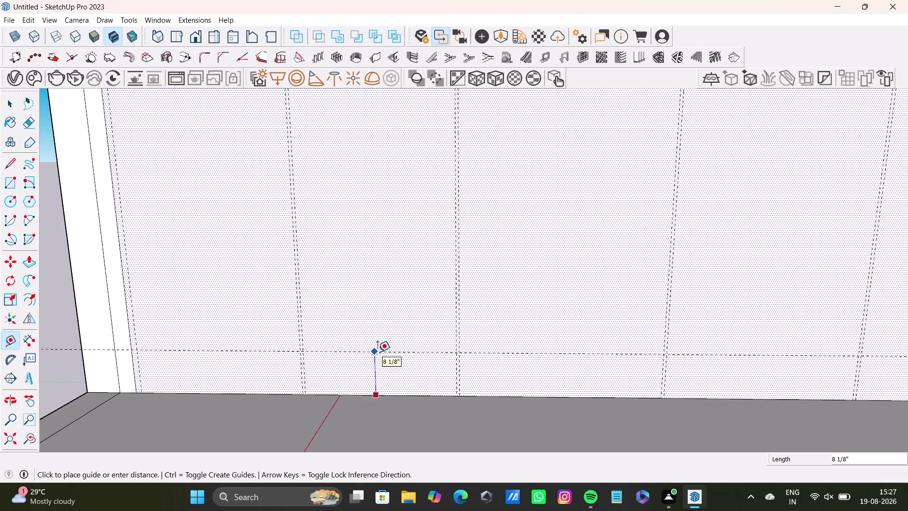
key(1)
key(shift+quotedbl)
key(Return)
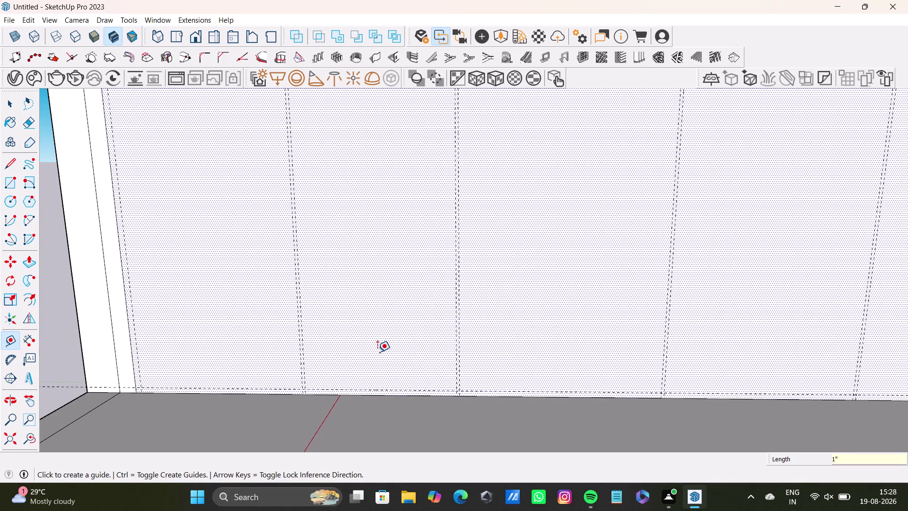
key(Return)
scroll(up, 3)
scroll(down, 3)
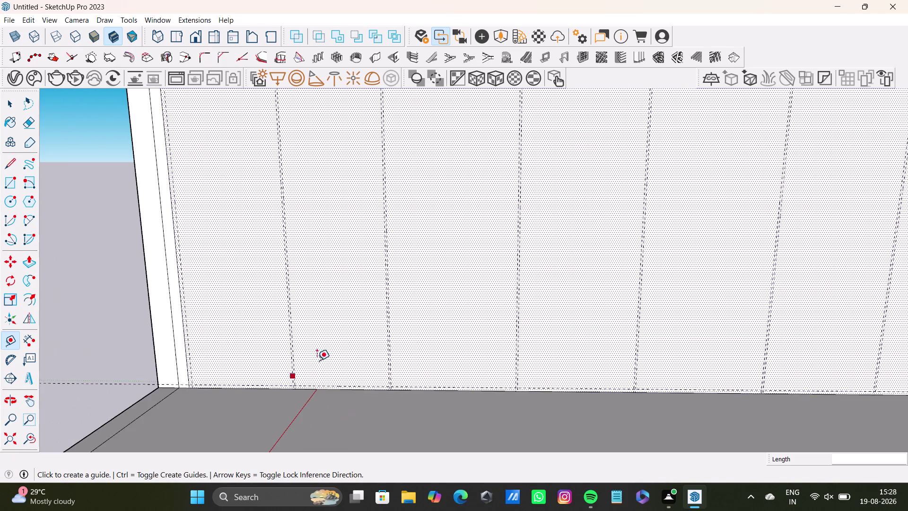
scroll(down, 3)
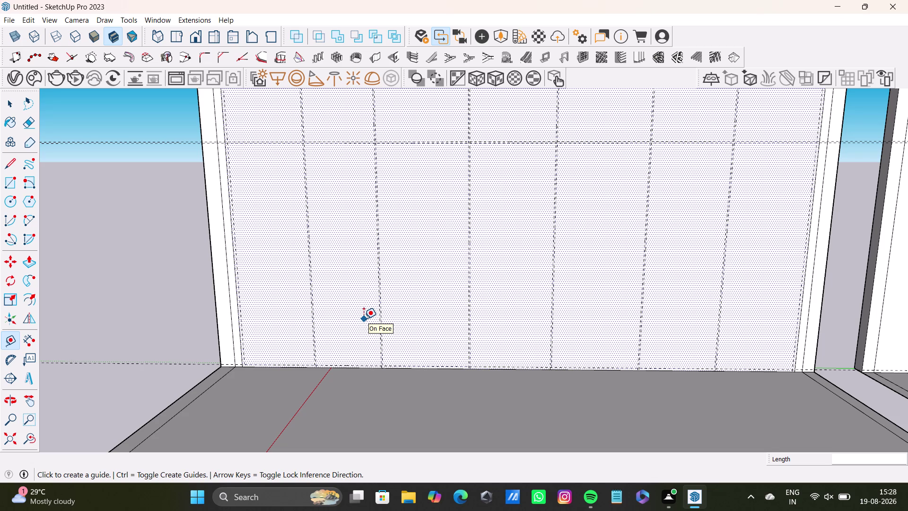
text(gh)
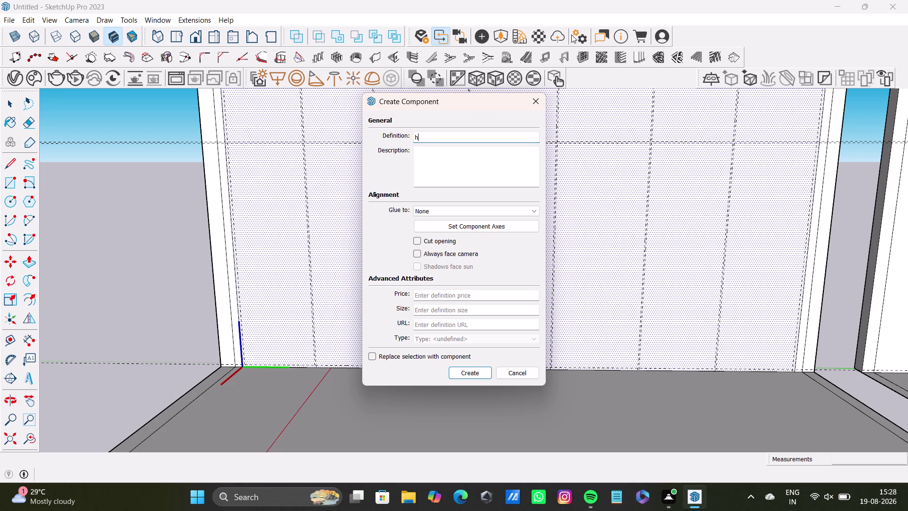
click(531, 105)
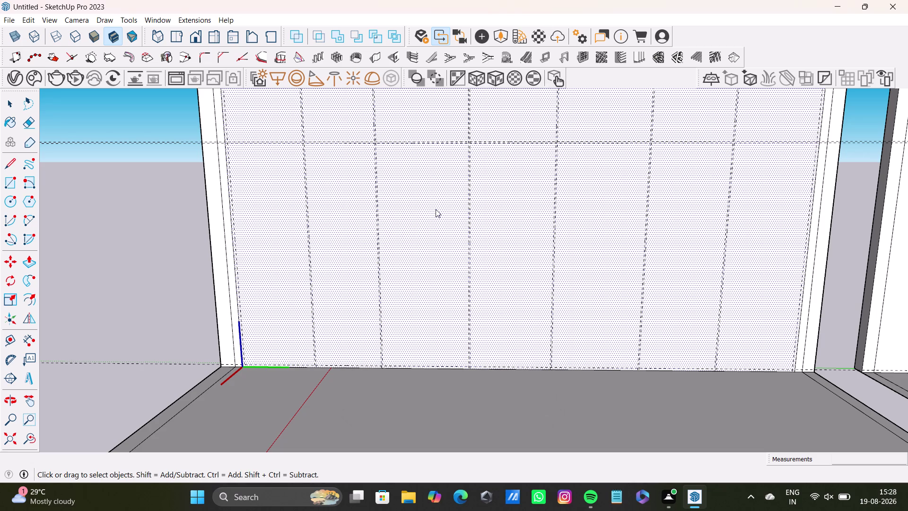
Delete the extra guide from one of the paired vertical guide lines.
scroll(down, 3)
scroll(down, 3)
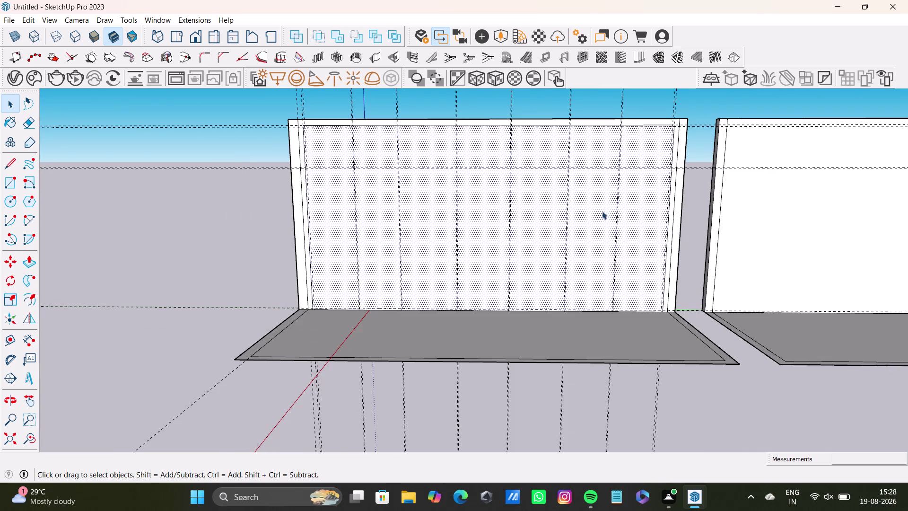
scroll(up, 3)
scroll(down, 3)
middle_drag(435, 195, 476, 229)
scroll(up, 3)
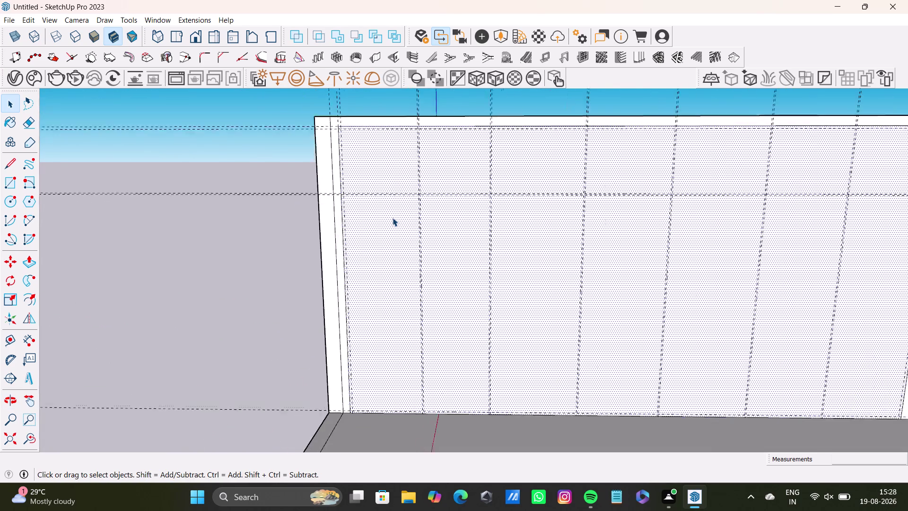
scroll(up, 3)
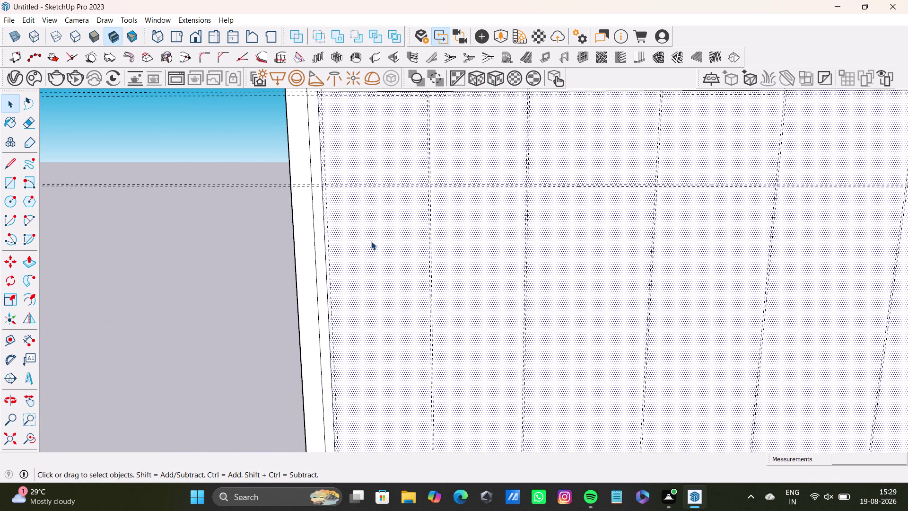
scroll(up, 3)
scroll(up, 3)
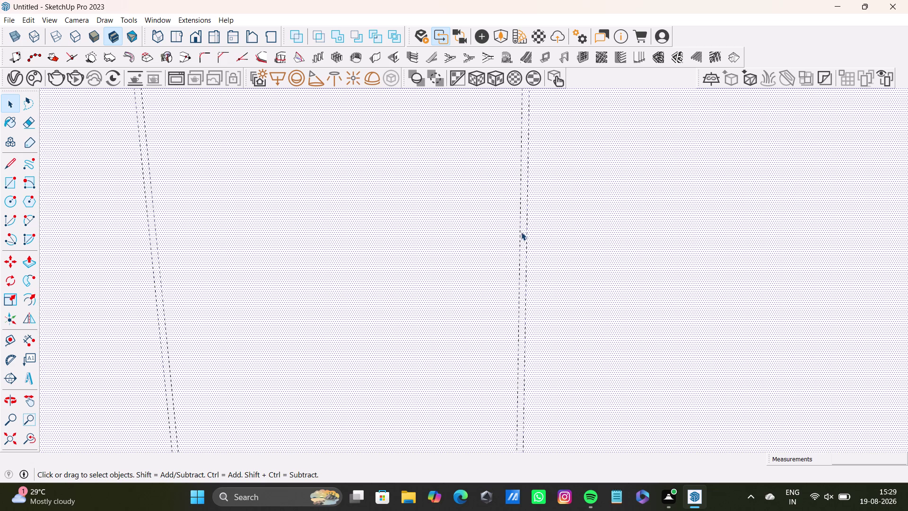
scroll(up, 3)
click(530, 242)
click(530, 249)
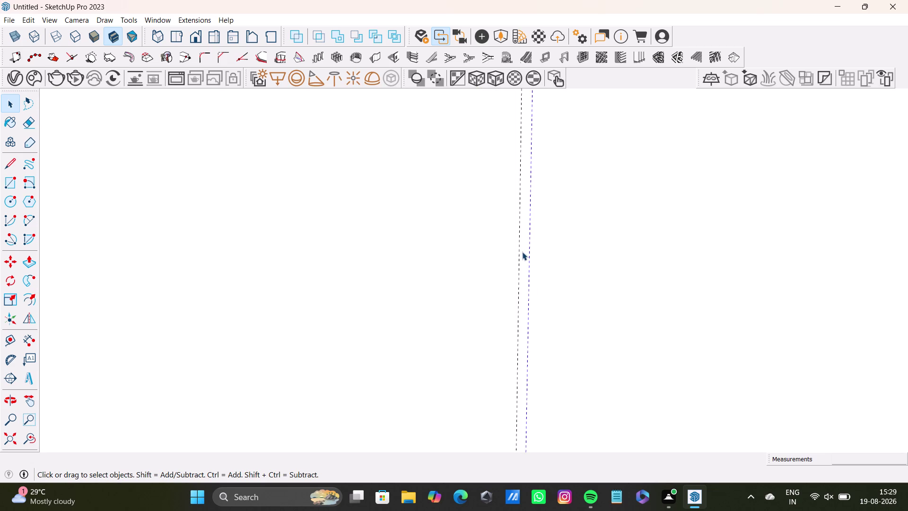
key(Delete)
Add a guide offset 0.8" from a vertical guide using Tape Measure.
scroll(down, 3)
scroll(down, 3)
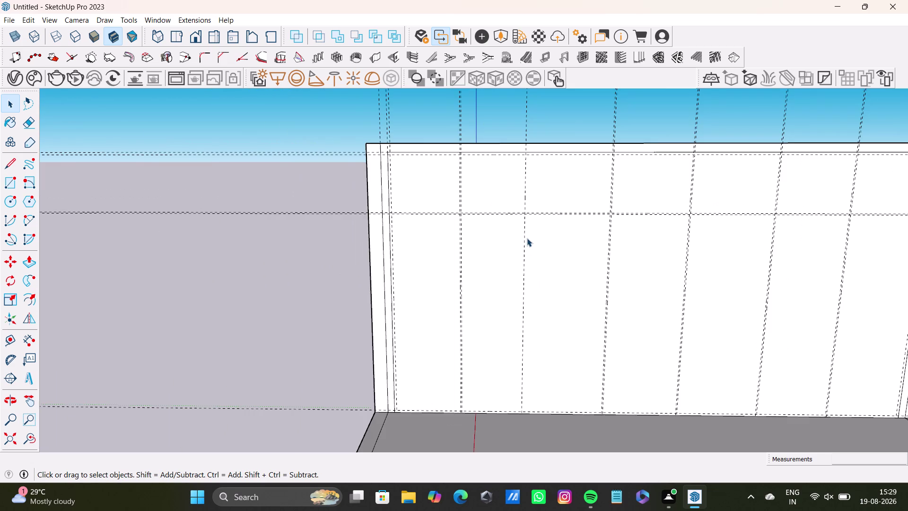
middle_drag(527, 238, 478, 239)
scroll(up, 3)
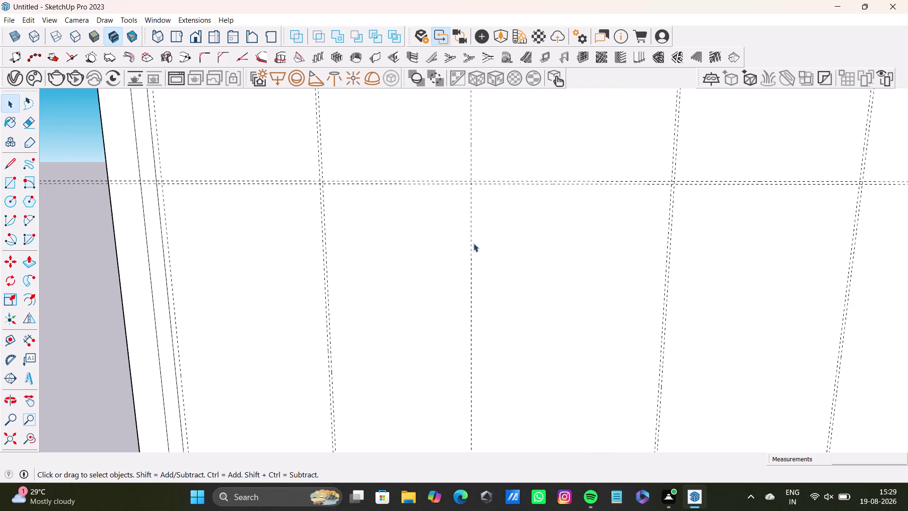
key(t)
click(471, 272)
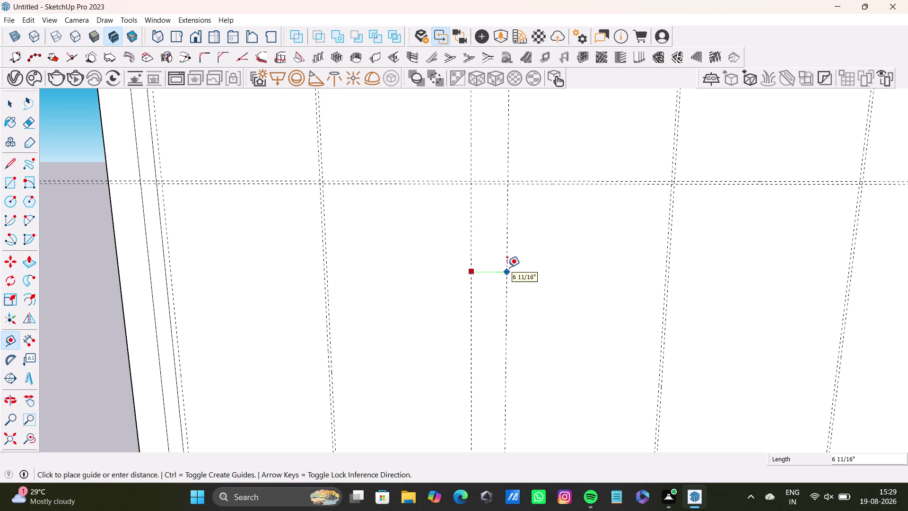
key(1)
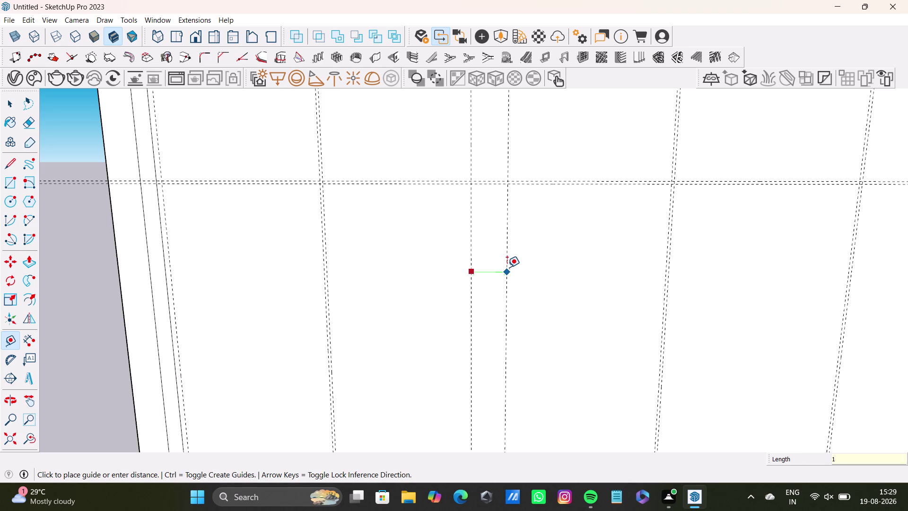
key(BackSpace)
text(0-)
key(period)
key(BackSpace)
key(BackSpace)
key(period)
key(8)
key(shift+quotedbl)
key(Return)
Delete the extra guide from the next guide pair along the panel.
scroll(down, 3)
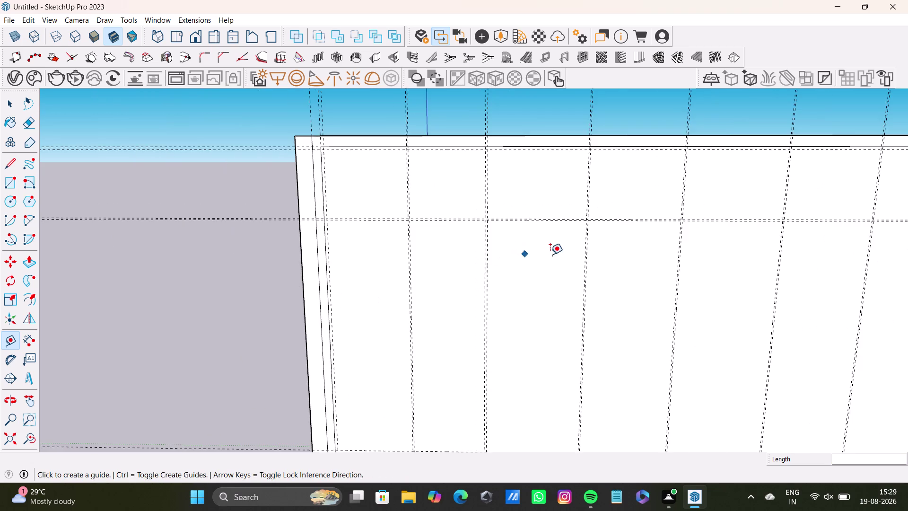
scroll(up, 3)
scroll(down, 3)
middle_drag(616, 262, 514, 245)
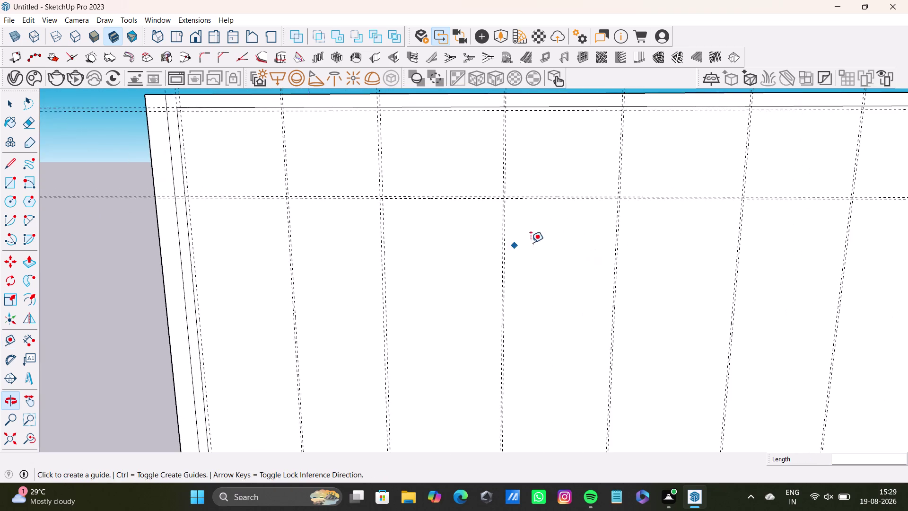
scroll(up, 3)
key(space)
click(609, 280)
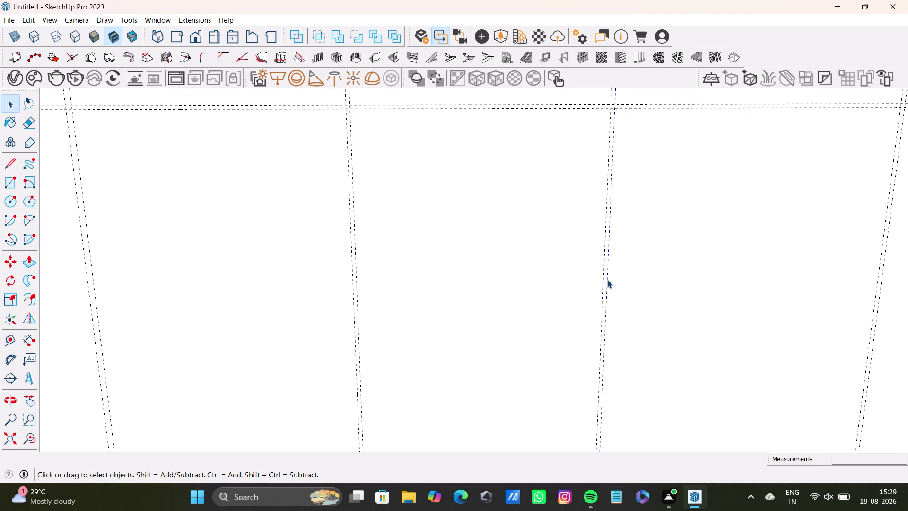
click(607, 282)
scroll(up, 3)
click(608, 278)
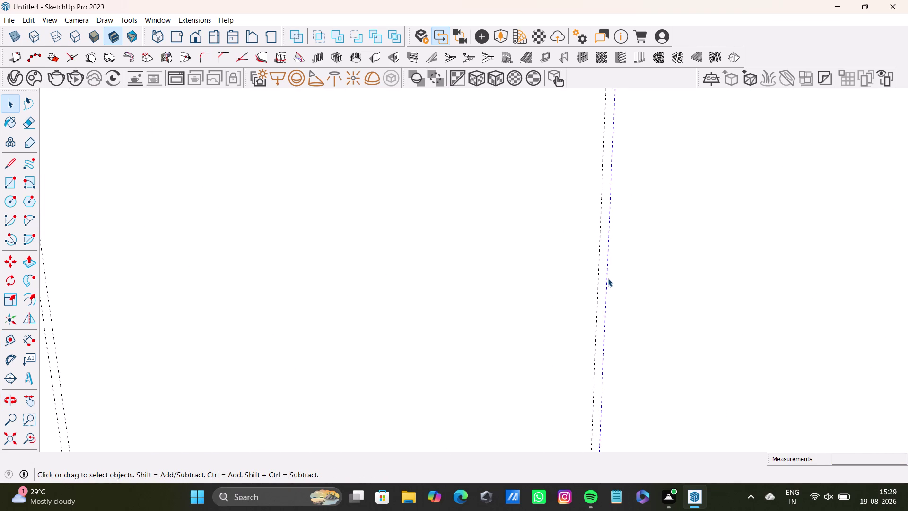
key(Delete)
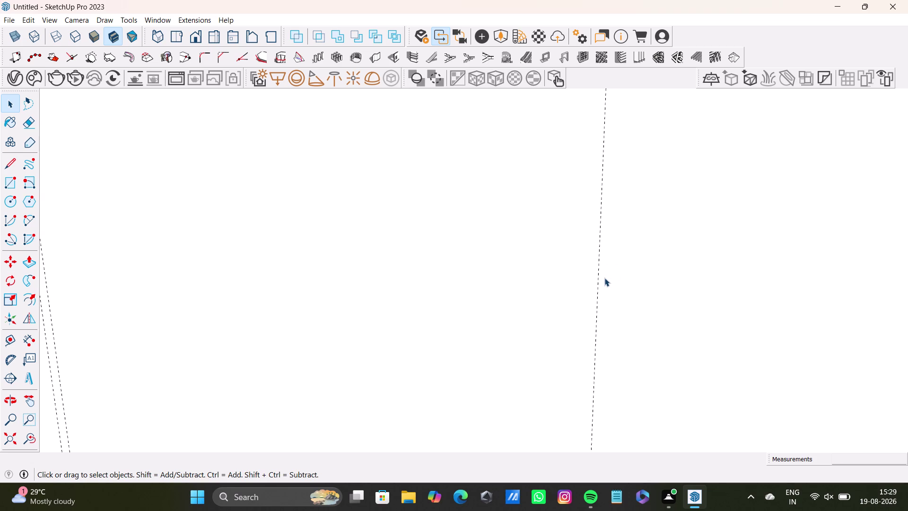
Offset a new guide 0.8" from that vertical guide.
key(t)
click(597, 295)
text(0)
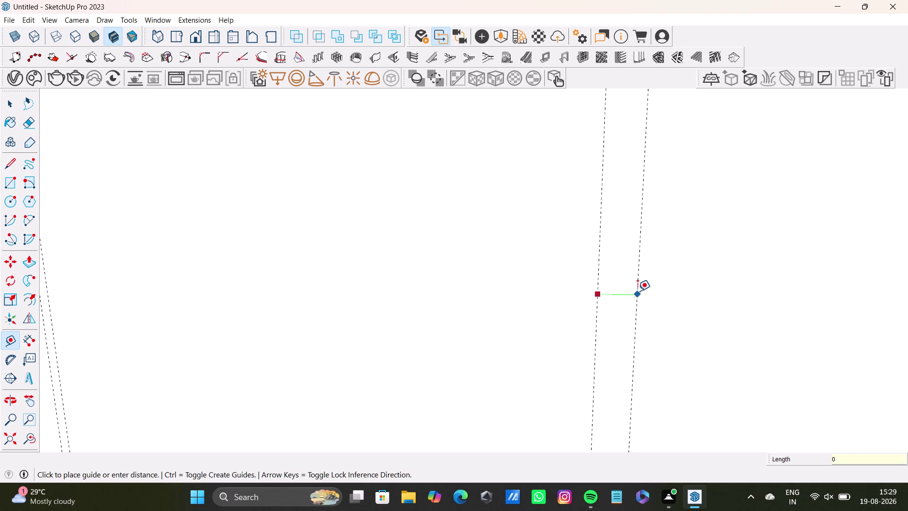
text(.)
key(8)
key(shift+quotedbl)
key(Return)
Delete a misplaced guide line further along the wall panel.
scroll(down, 3)
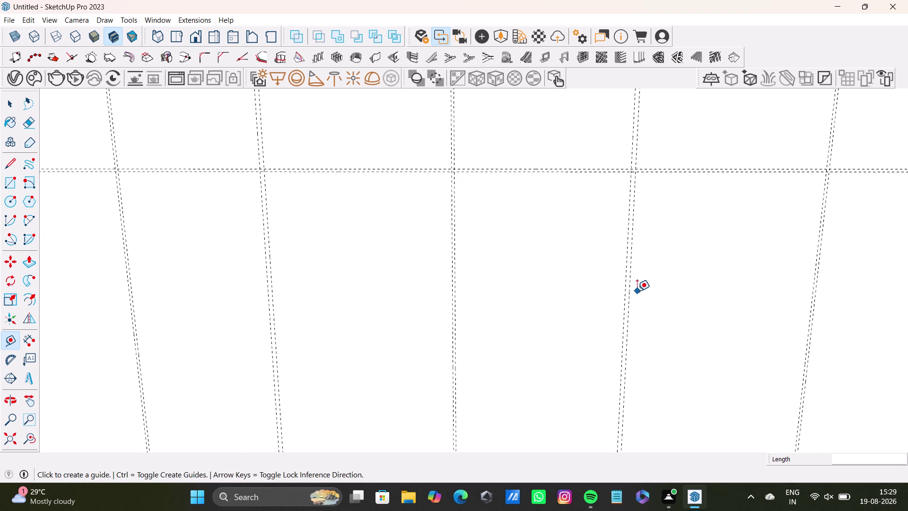
scroll(down, 3)
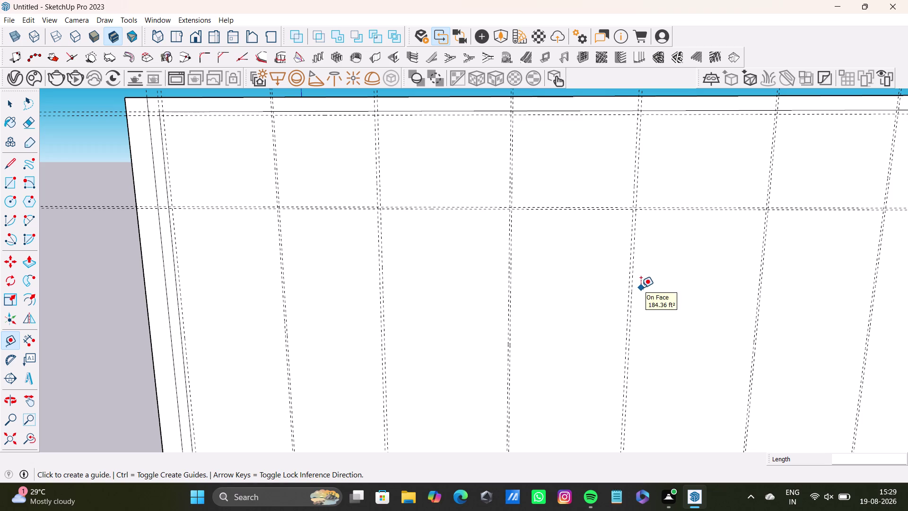
scroll(down, 3)
middle_drag(651, 280, 490, 261)
scroll(up, 3)
scroll(down, 3)
middle_drag(587, 279, 532, 243)
scroll(up, 3)
scroll(up, 3)
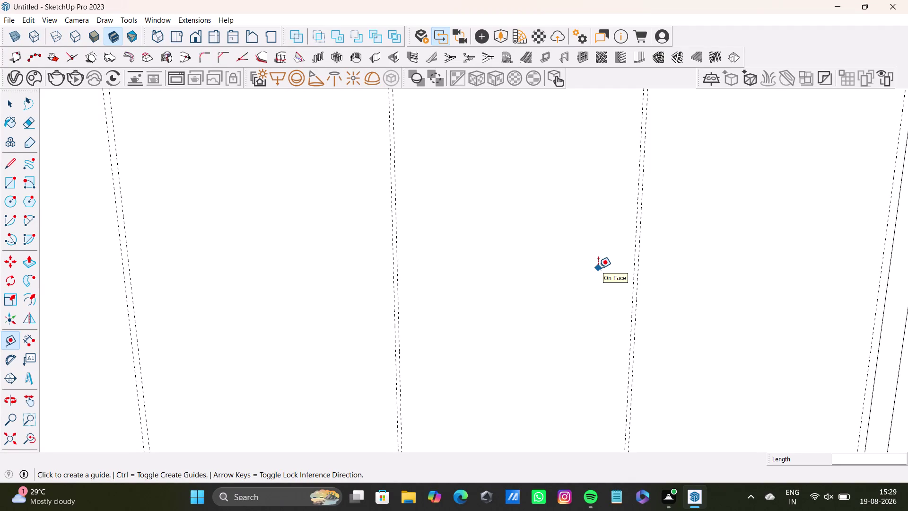
key(space)
scroll(up, 3)
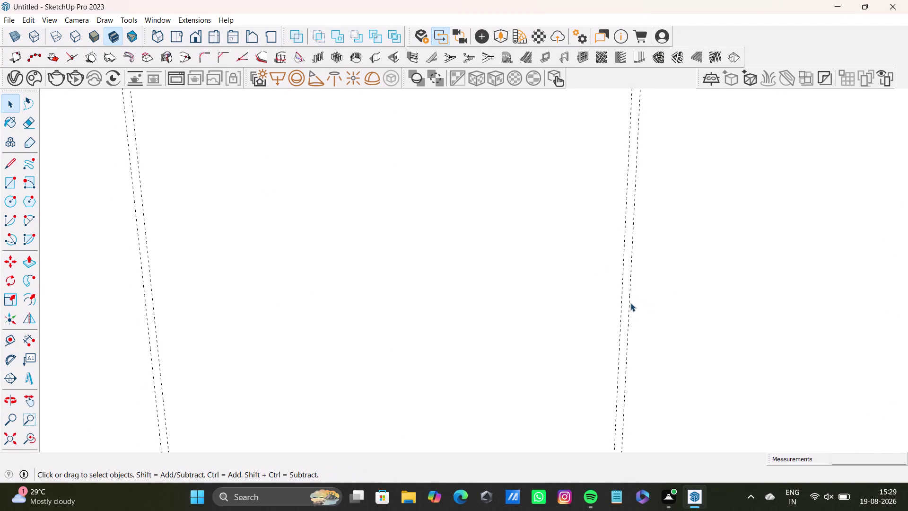
click(631, 303)
key(Delete)
Place a replacement guide 0.8" from the vertical guide, then view the whole panel.
key(t)
click(621, 323)
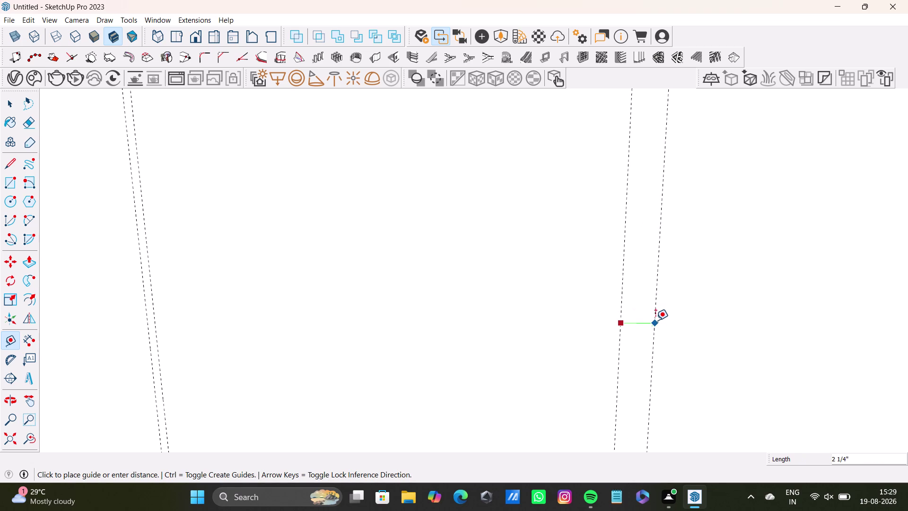
text(0.)
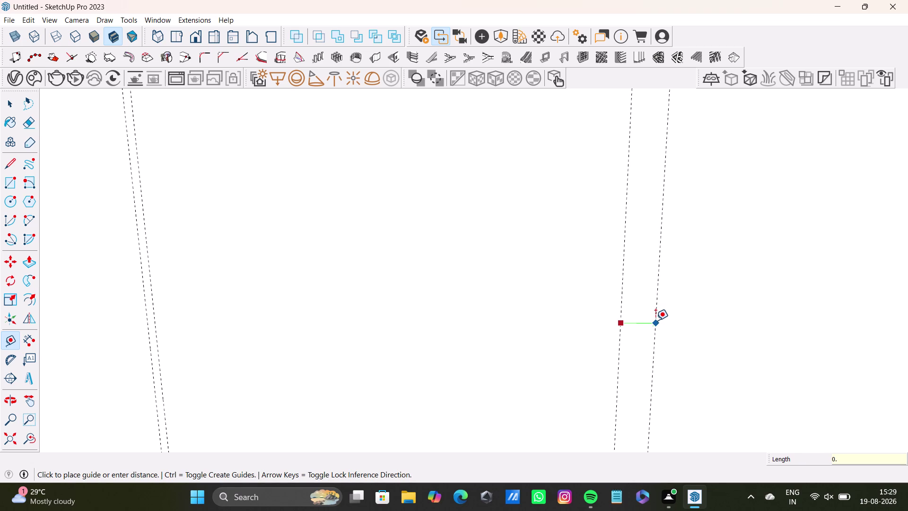
key(8)
key(shift+quotedbl)
key(Return)
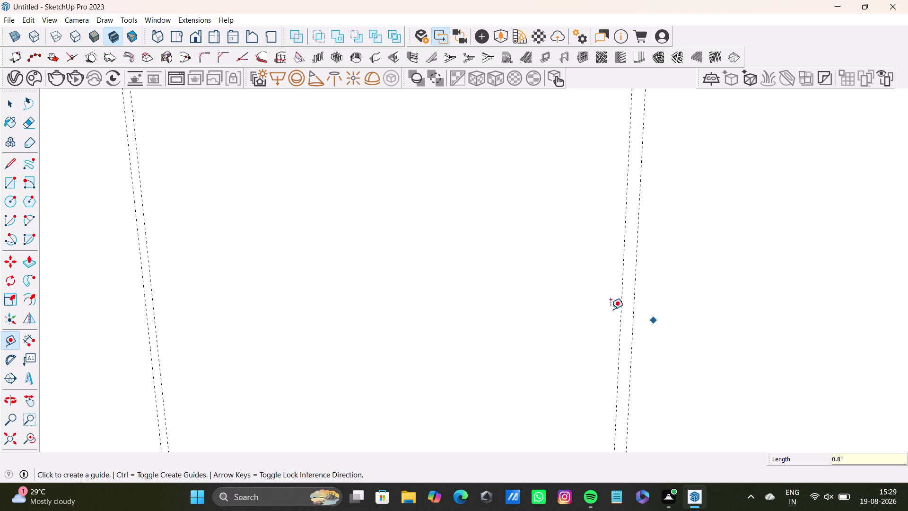
key(space)
scroll(down, 3)
middle_drag(484, 252, 705, 269)
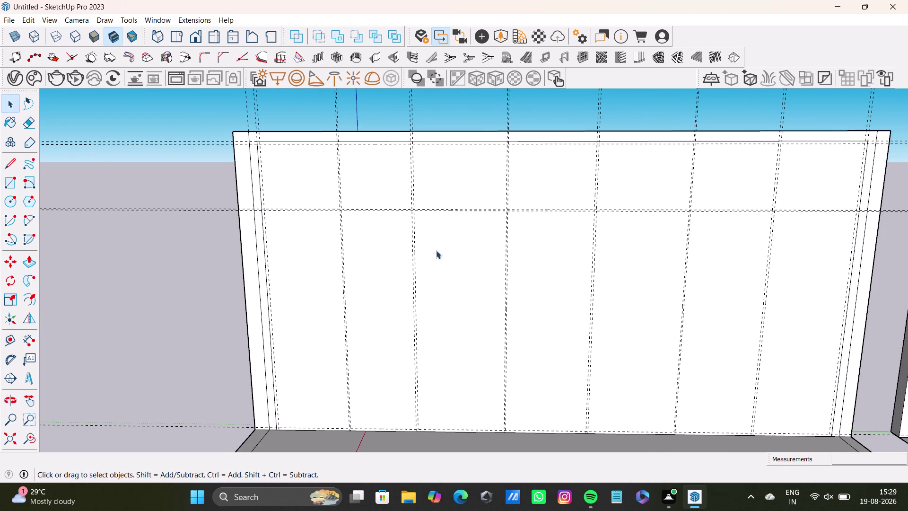
scroll(up, 3)
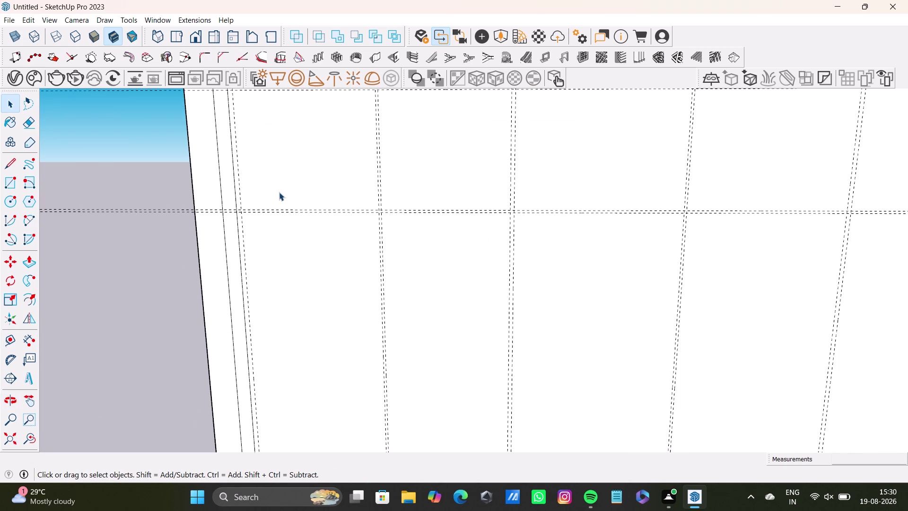
Draw a rectangle in the leftmost guide bay, from the top-left guide intersection to the floor.
click(4, 181)
scroll(down, 3)
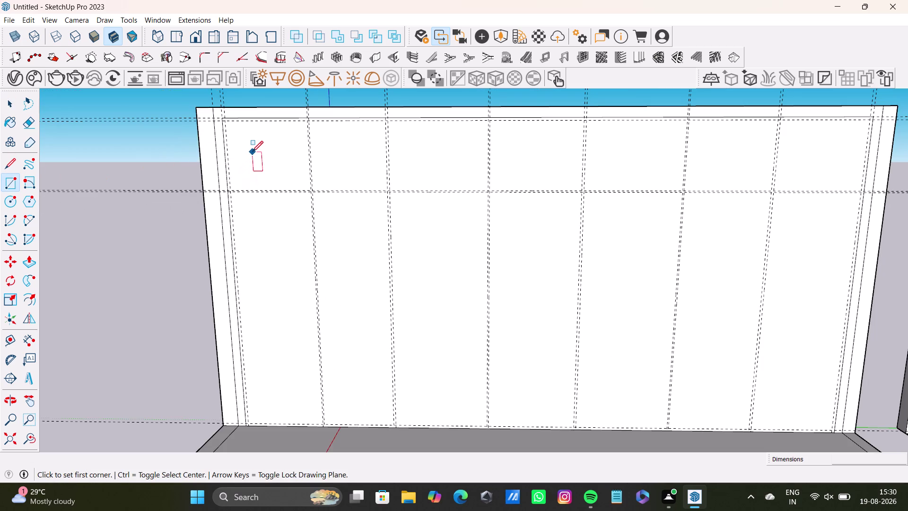
scroll(up, 3)
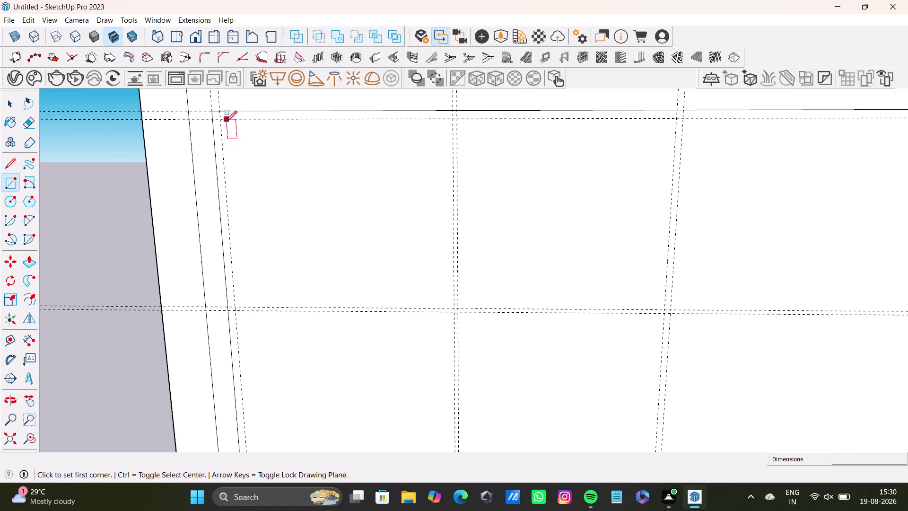
click(220, 121)
scroll(down, 3)
middle_drag(451, 248, 451, 183)
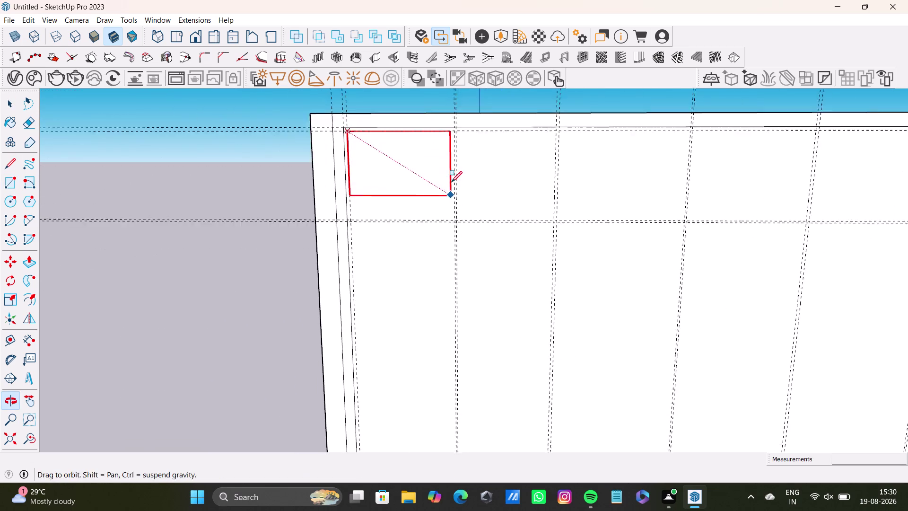
middle_drag(451, 183, 451, 182)
scroll(up, 3)
scroll(up, 3)
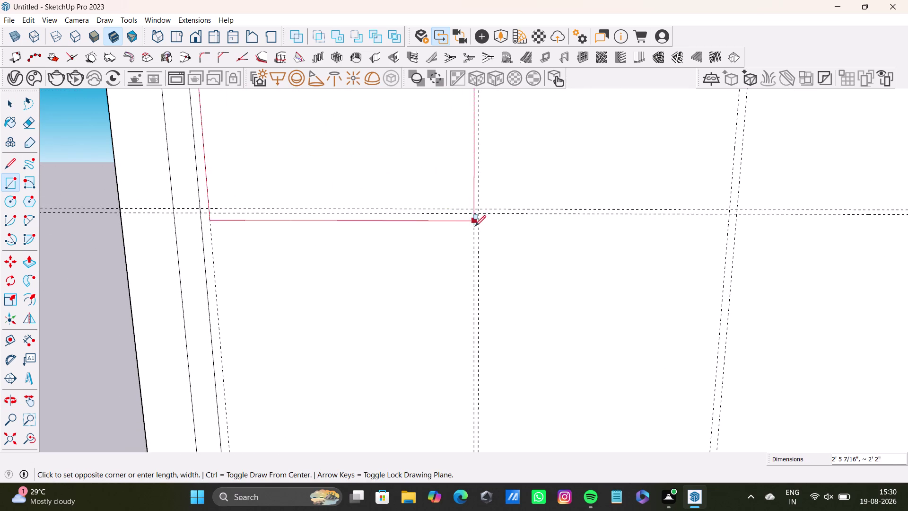
scroll(down, 3)
middle_drag(479, 283, 485, 133)
scroll(down, 3)
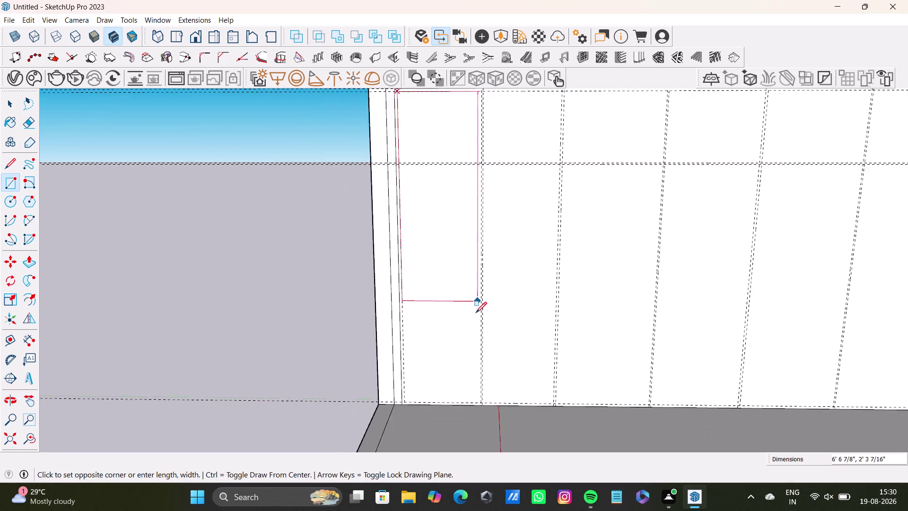
scroll(down, 3)
scroll(up, 3)
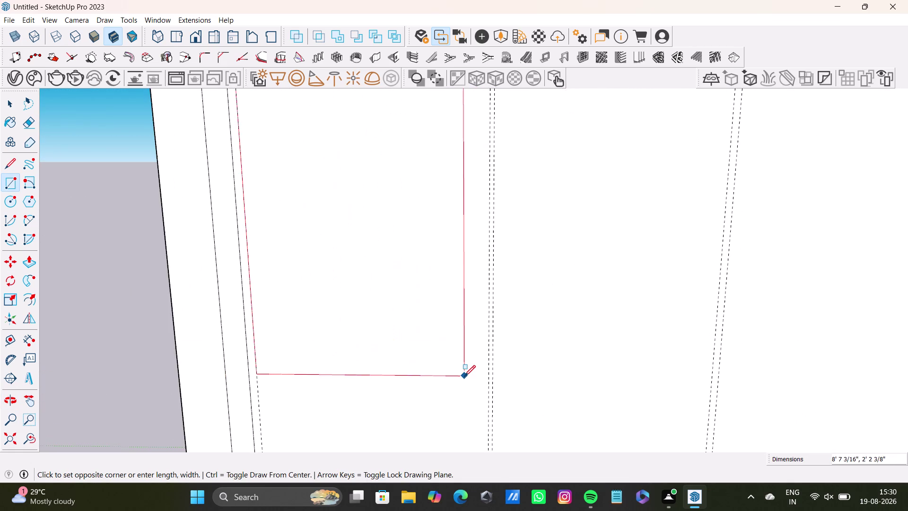
scroll(down, 3)
middle_drag(471, 375, 483, 243)
key(Right)
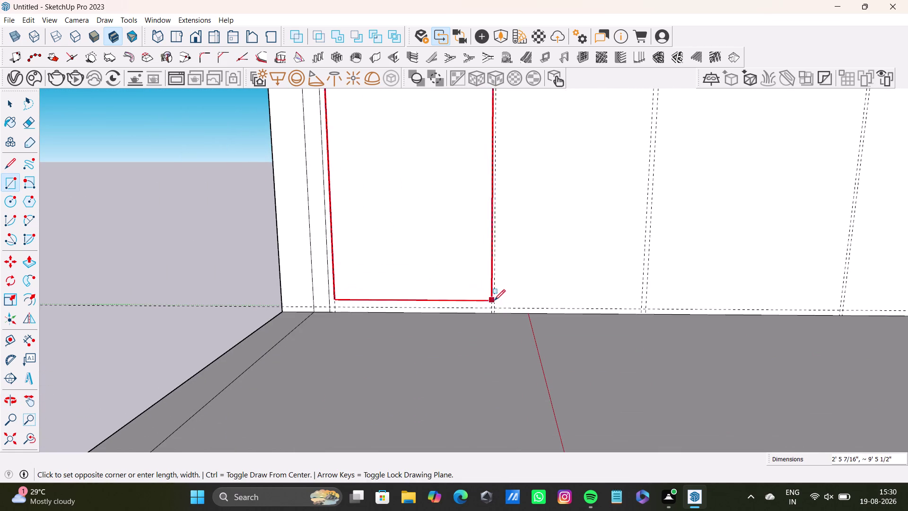
scroll(up, 3)
click(486, 307)
scroll(down, 3)
key(space)
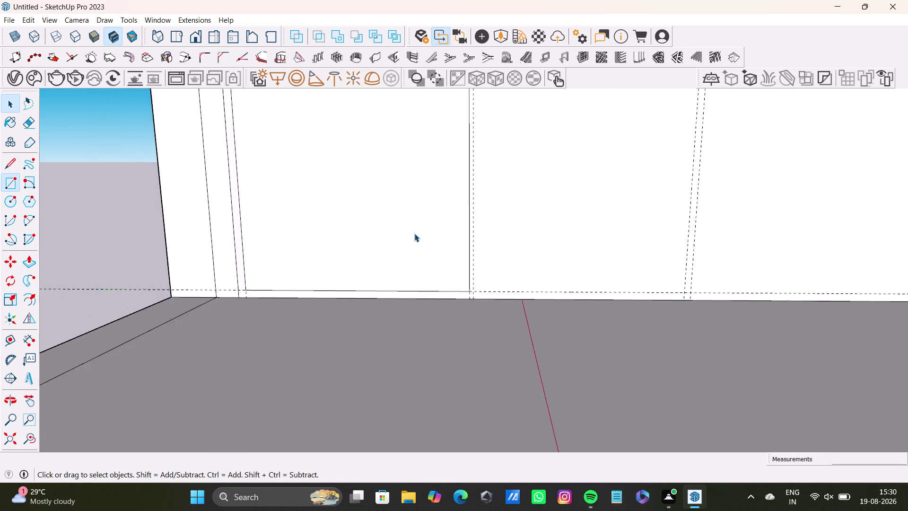
scroll(down, 3)
middle_drag(420, 171, 395, 372)
scroll(down, 3)
middle_drag(383, 218, 373, 328)
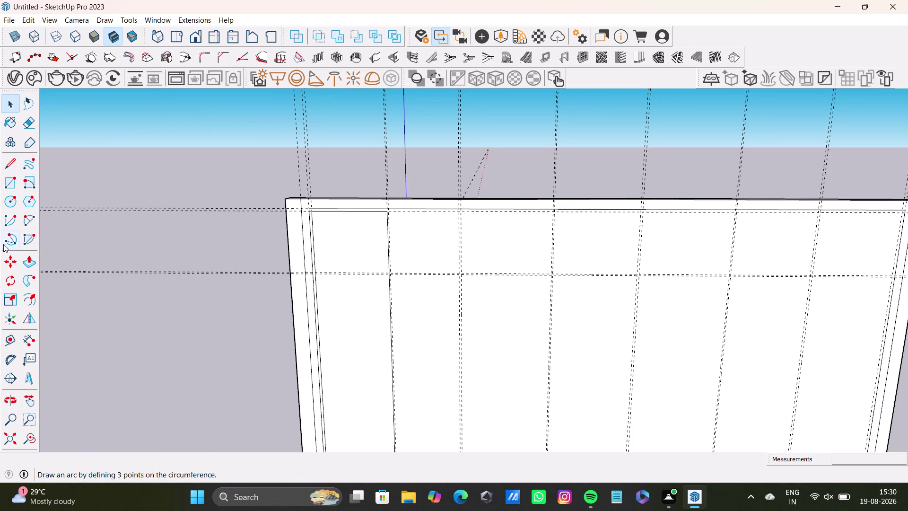
Draw a tall rectangle from a top guide intersection down to the floor line.
click(10, 182)
scroll(up, 3)
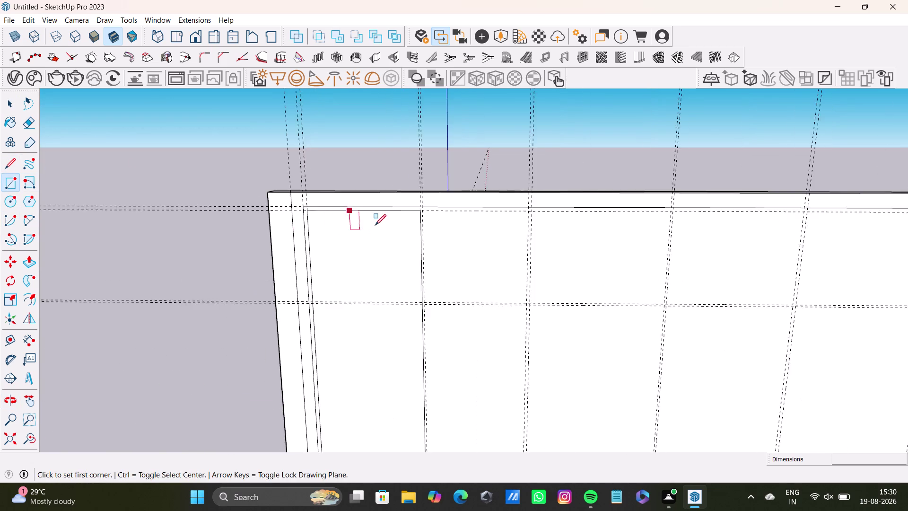
scroll(up, 3)
click(408, 190)
scroll(down, 3)
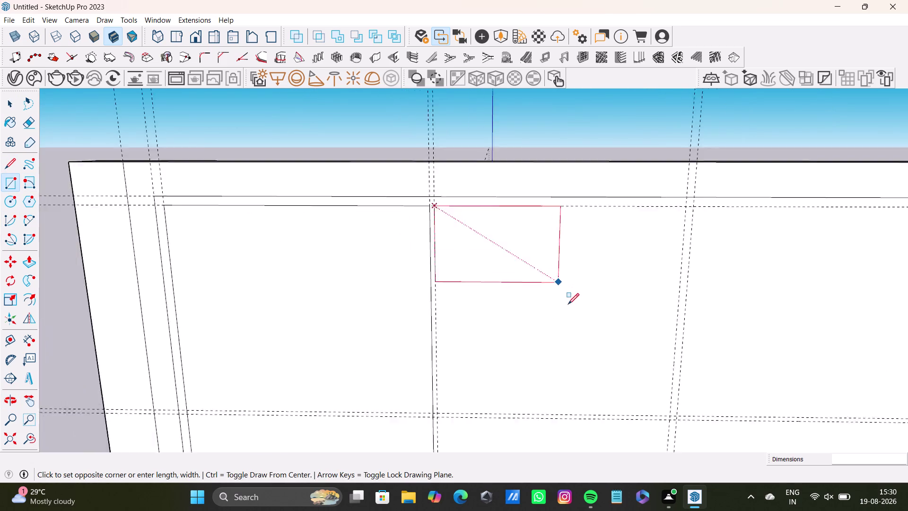
scroll(down, 3)
middle_drag(575, 316, 497, 114)
scroll(down, 3)
middle_drag(506, 312, 505, 202)
scroll(up, 3)
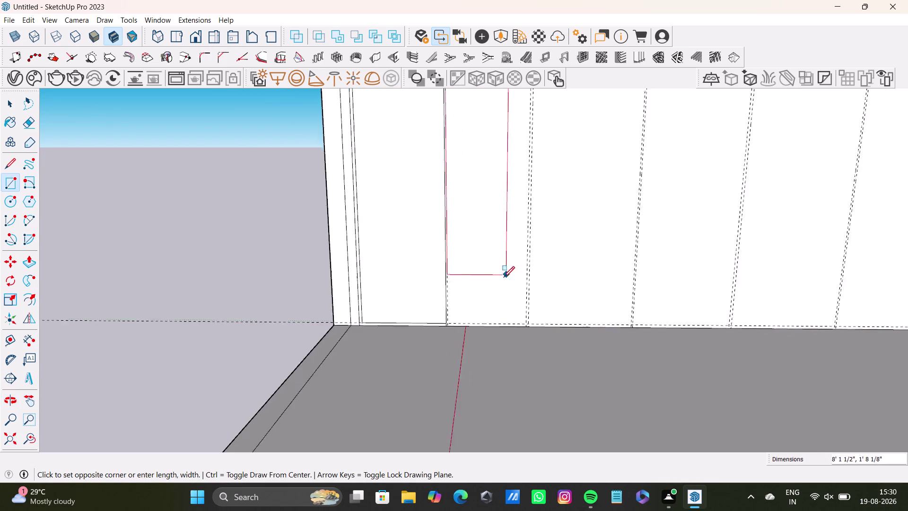
scroll(up, 3)
click(554, 361)
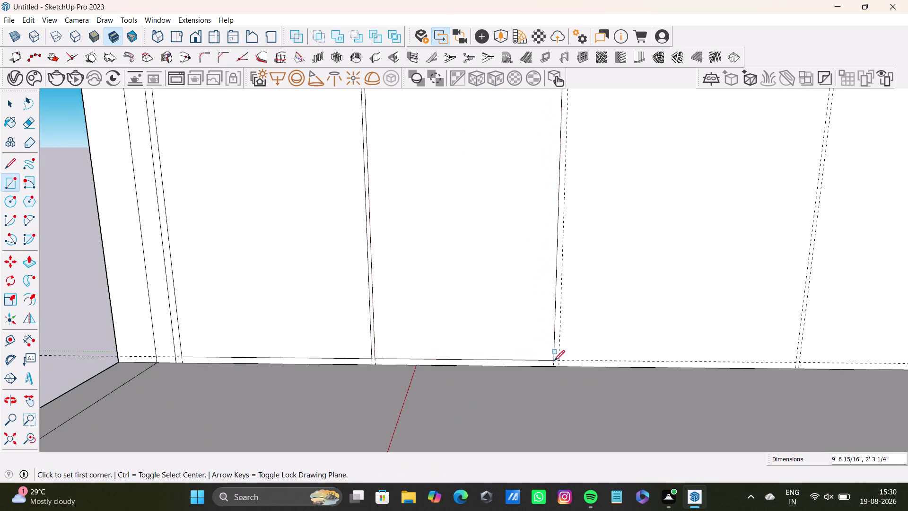
key(space)
scroll(down, 3)
scroll(down, 3)
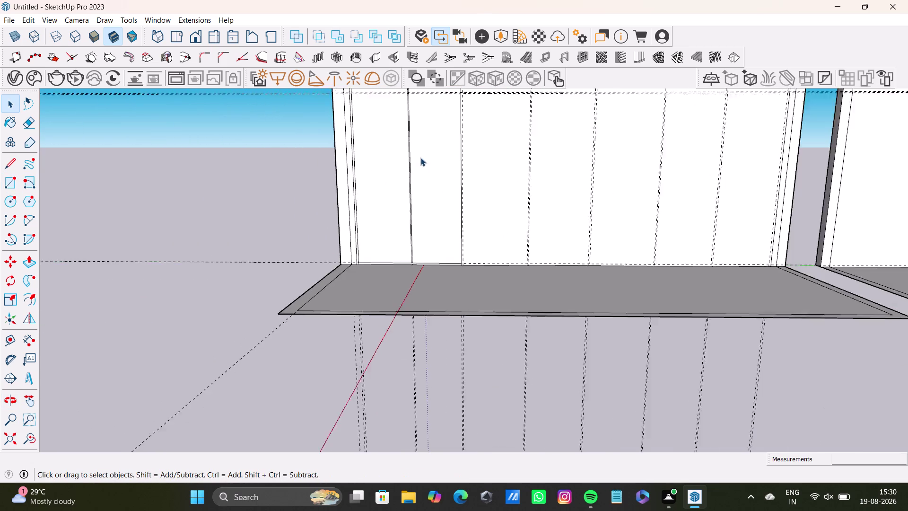
middle_drag(426, 152, 403, 310)
scroll(up, 3)
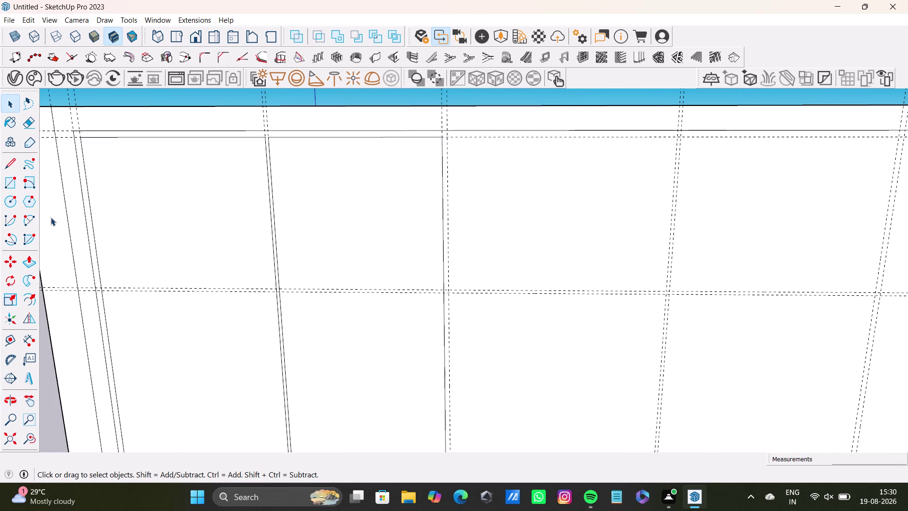
Draw another tall rectangle in the next guide bay, from the top guide to the floor.
click(14, 189)
scroll(up, 3)
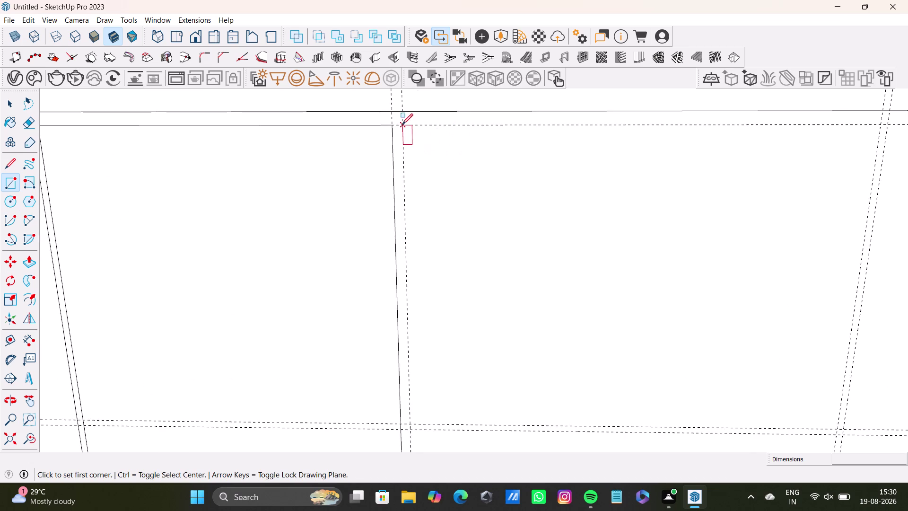
click(402, 126)
scroll(down, 3)
middle_drag(684, 329, 576, 121)
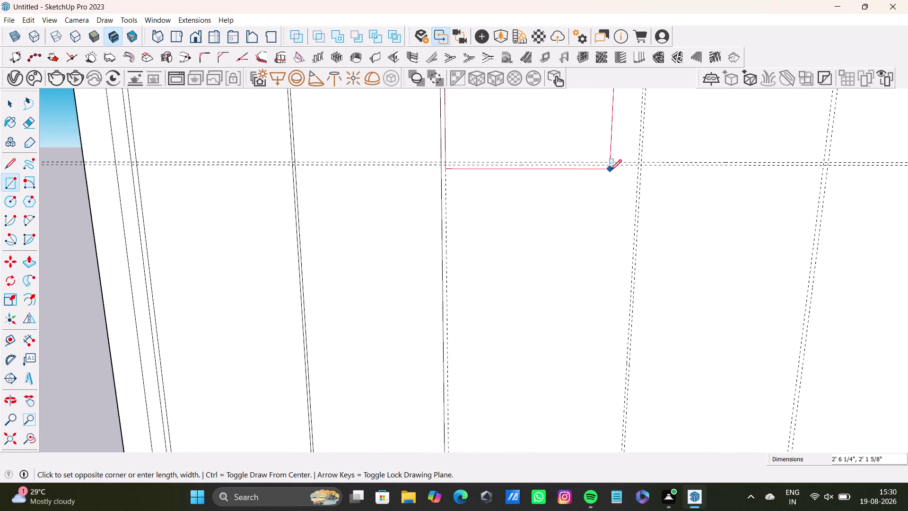
key(Left)
key(Right)
scroll(down, 3)
middle_drag(620, 286, 624, 180)
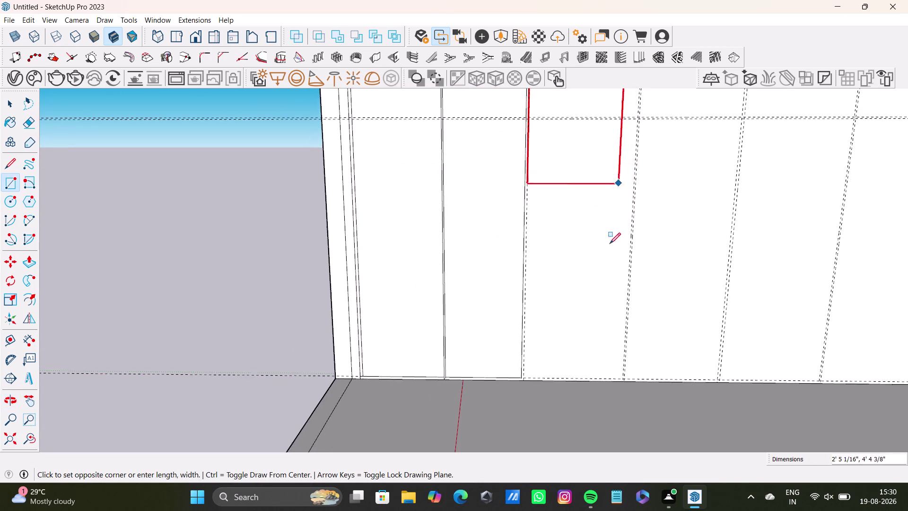
scroll(down, 3)
scroll(up, 3)
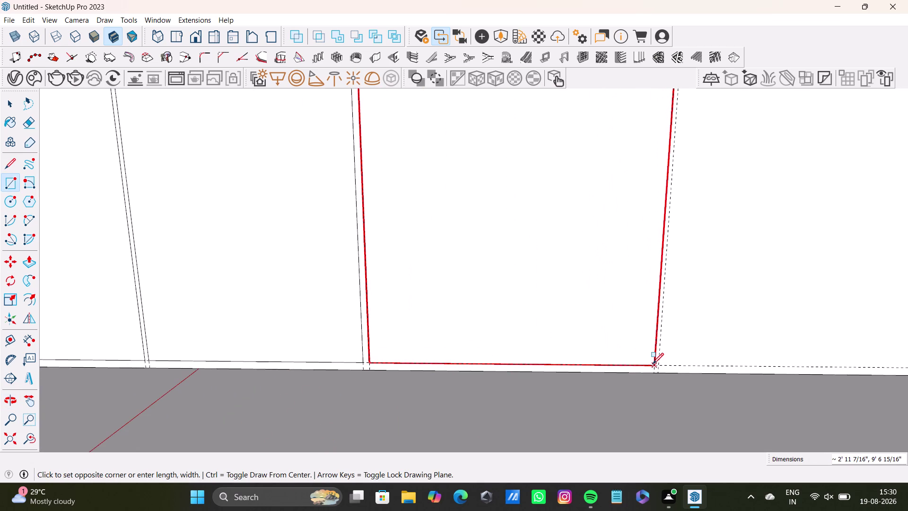
click(652, 364)
key(space)
scroll(down, 3)
middle_drag(600, 198, 483, 437)
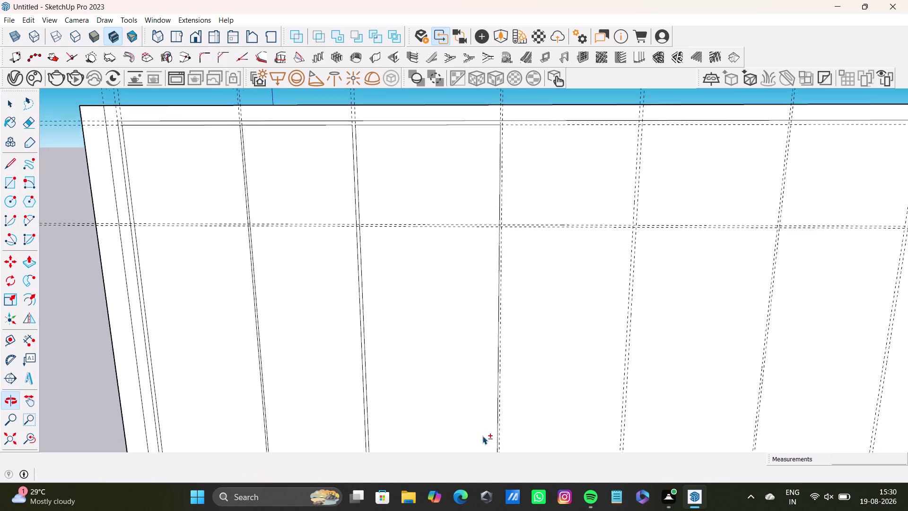
Draw a tall rectangle from a top guide intersection down to the floor.
click(8, 181)
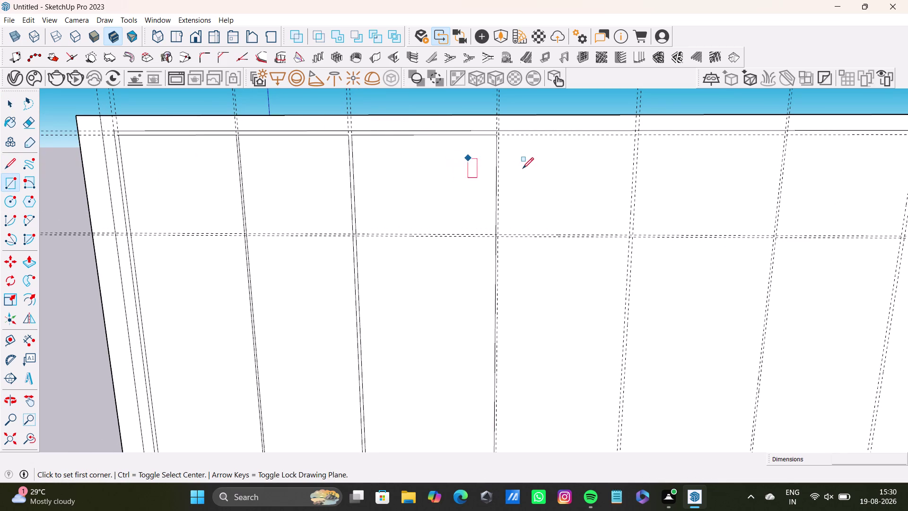
scroll(up, 3)
click(485, 117)
scroll(down, 3)
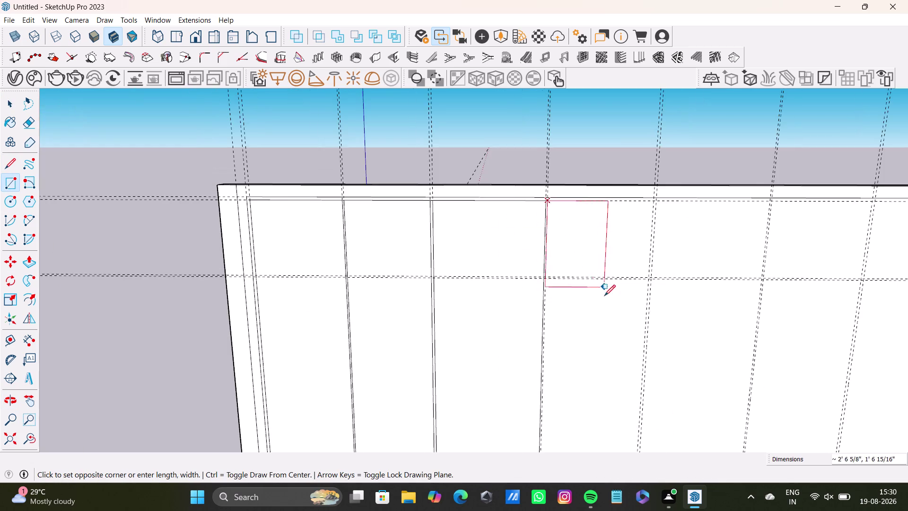
middle_drag(604, 297, 583, 147)
scroll(up, 3)
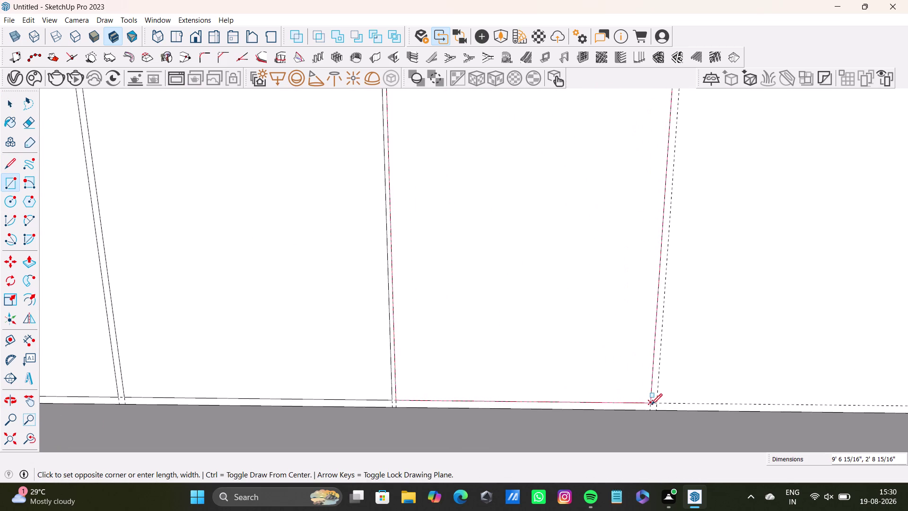
click(652, 404)
key(space)
scroll(down, 3)
middle_drag(528, 273, 455, 398)
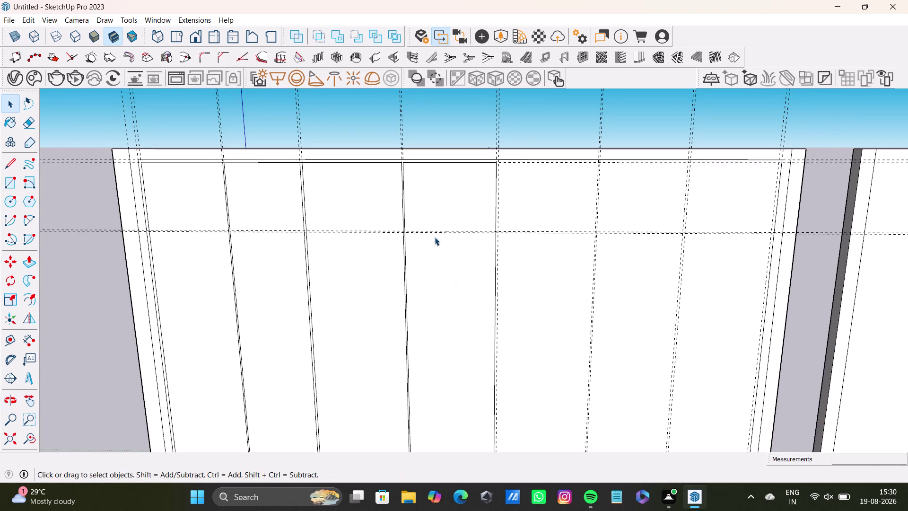
Draw another tall rectangle in the next guide bay, from the top guide to the floor.
click(6, 185)
scroll(up, 3)
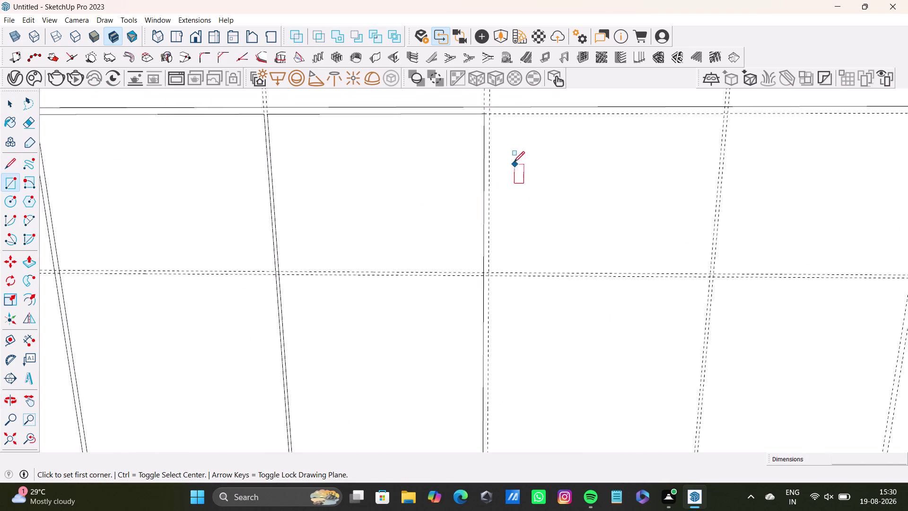
click(490, 114)
scroll(down, 3)
middle_drag(598, 363, 580, 245)
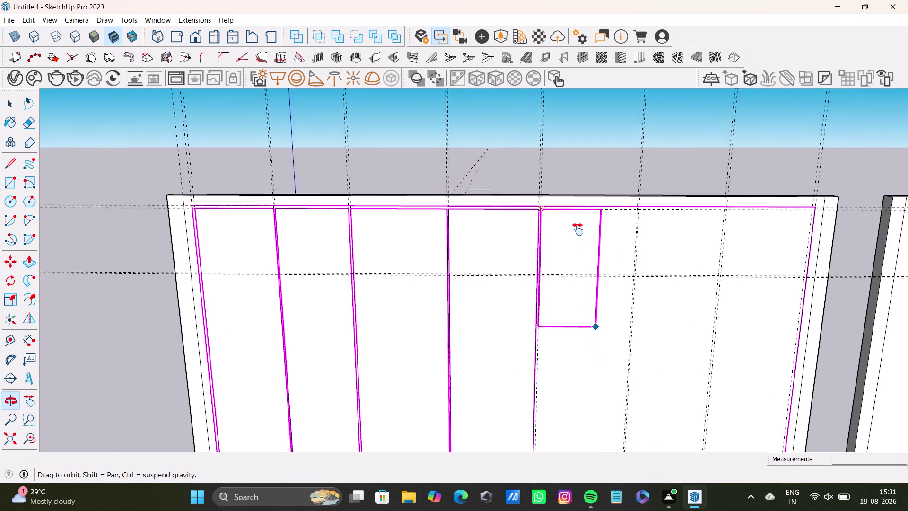
middle_drag(581, 244, 574, 205)
scroll(up, 3)
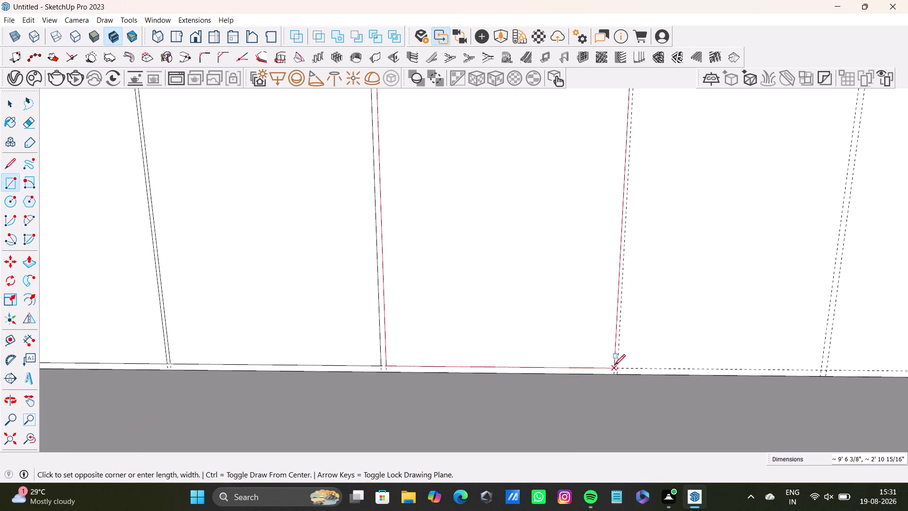
click(614, 366)
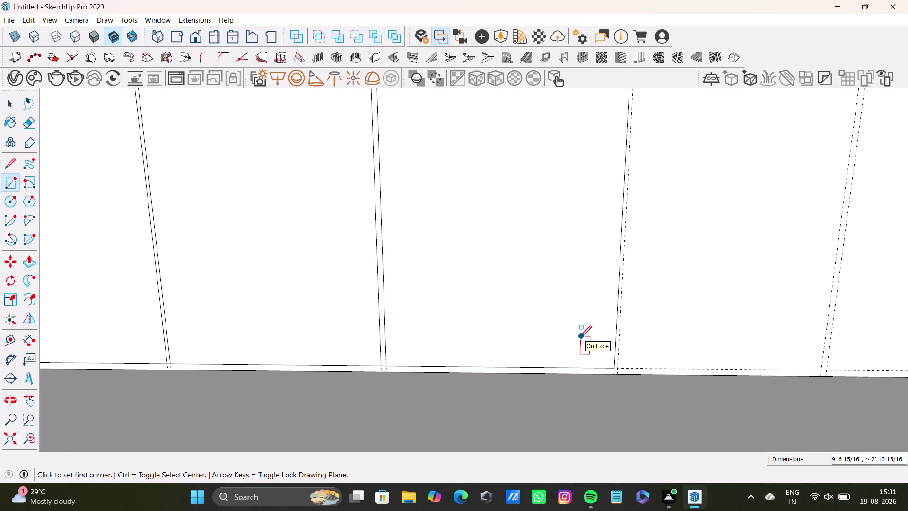